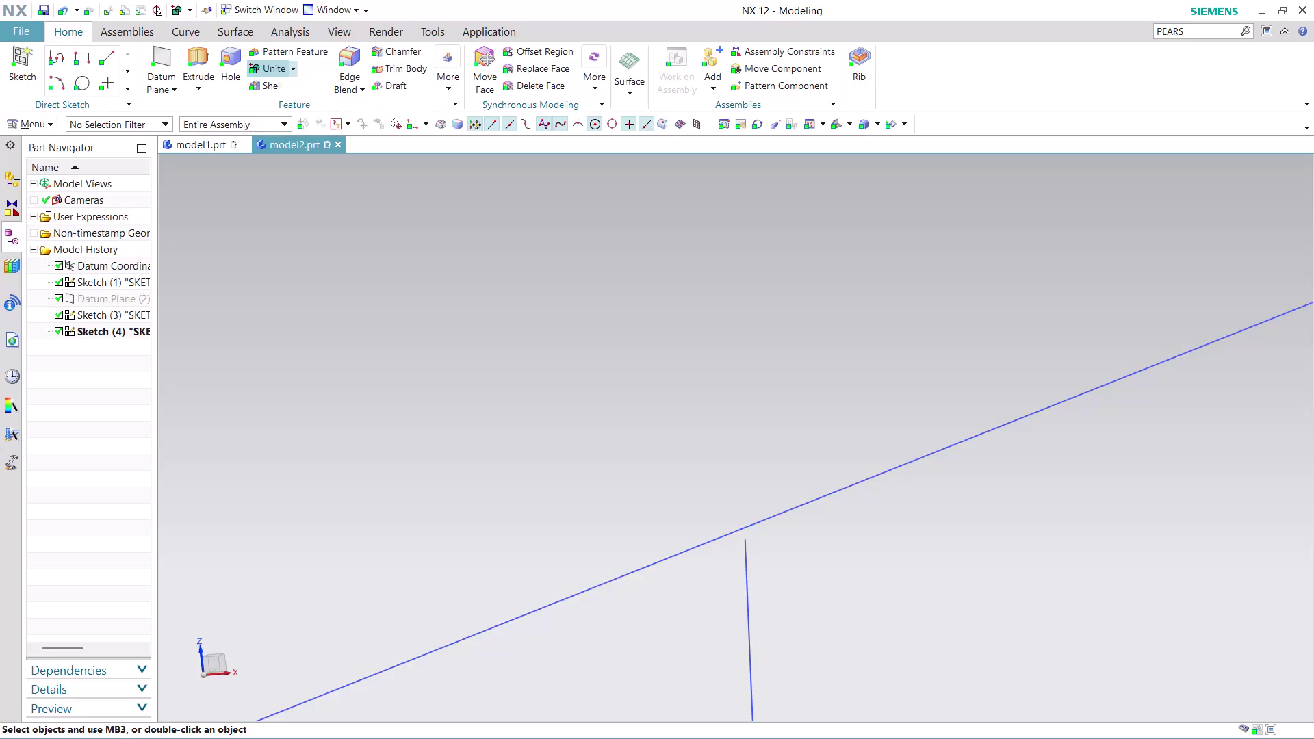
Orbit and zoom around the two sketched profiles and their connecting arcs.
scroll(down, 3)
scroll(up, 3)
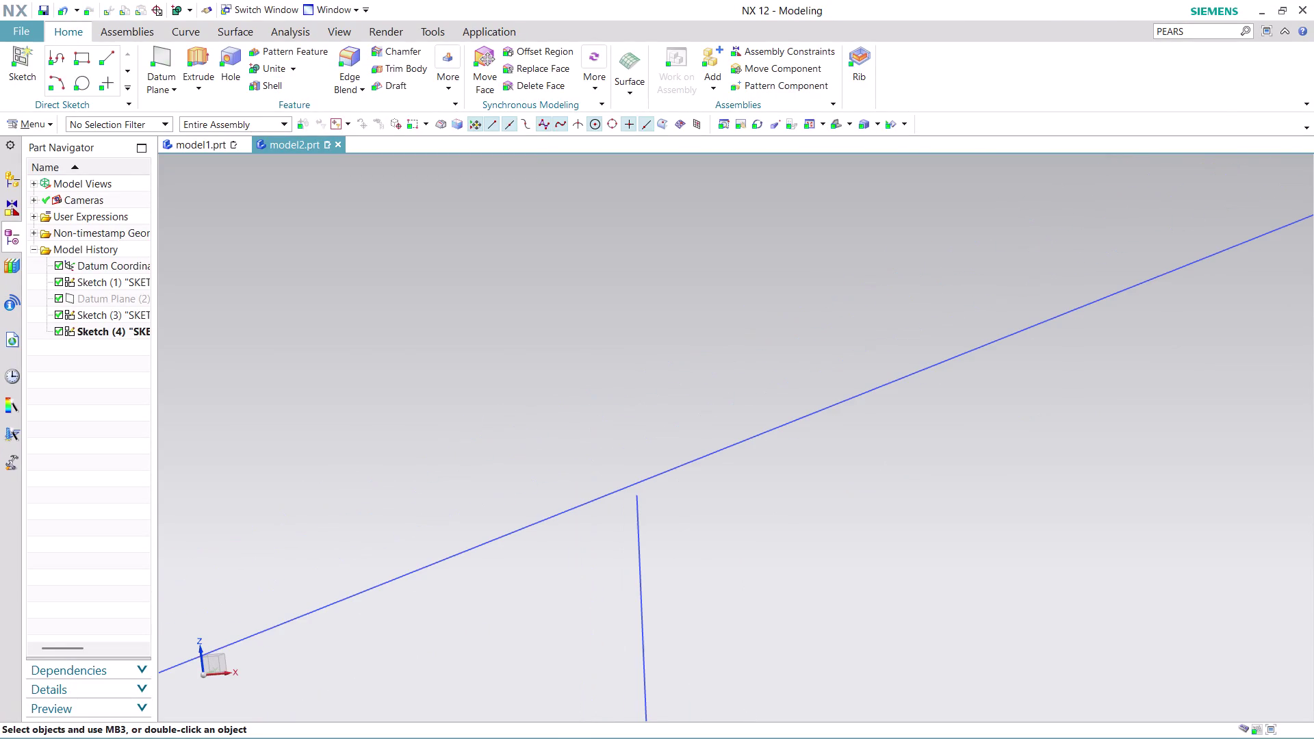
scroll(up, 3)
scroll(up, 3)
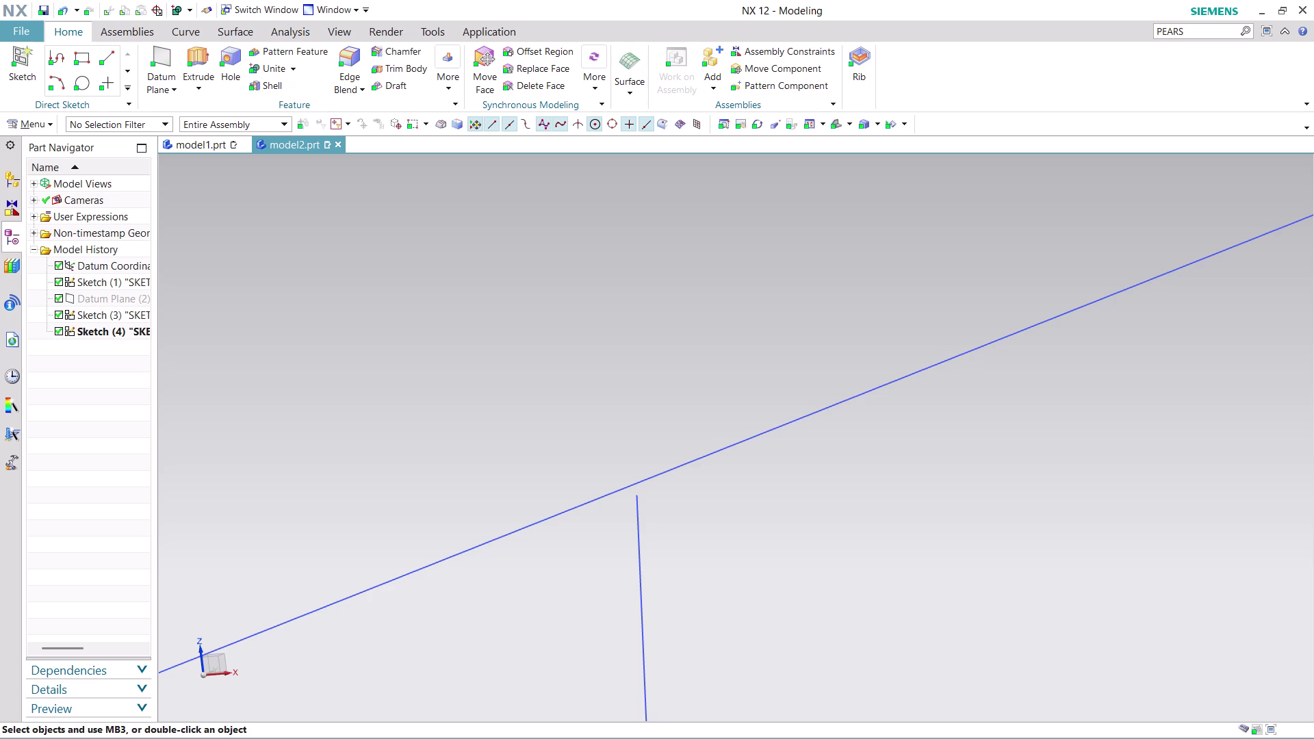
scroll(down, 3)
scroll(down, 3)
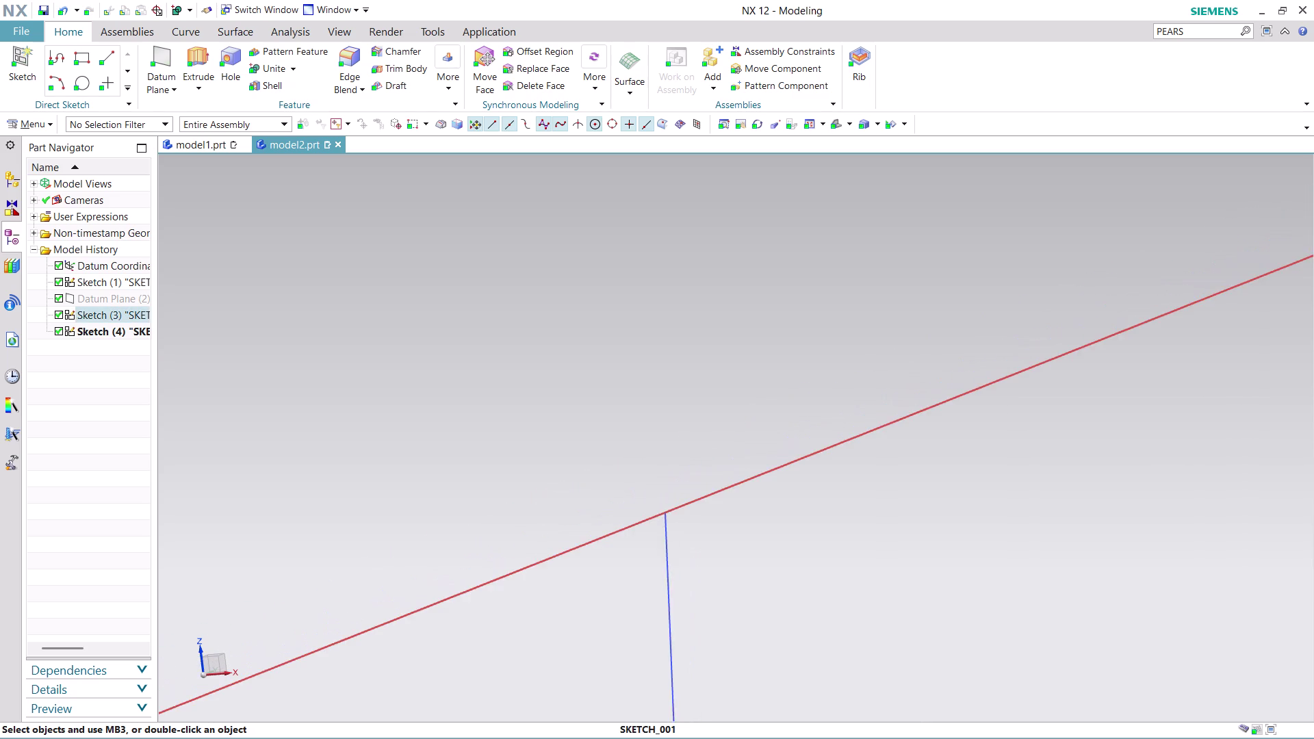
scroll(down, 3)
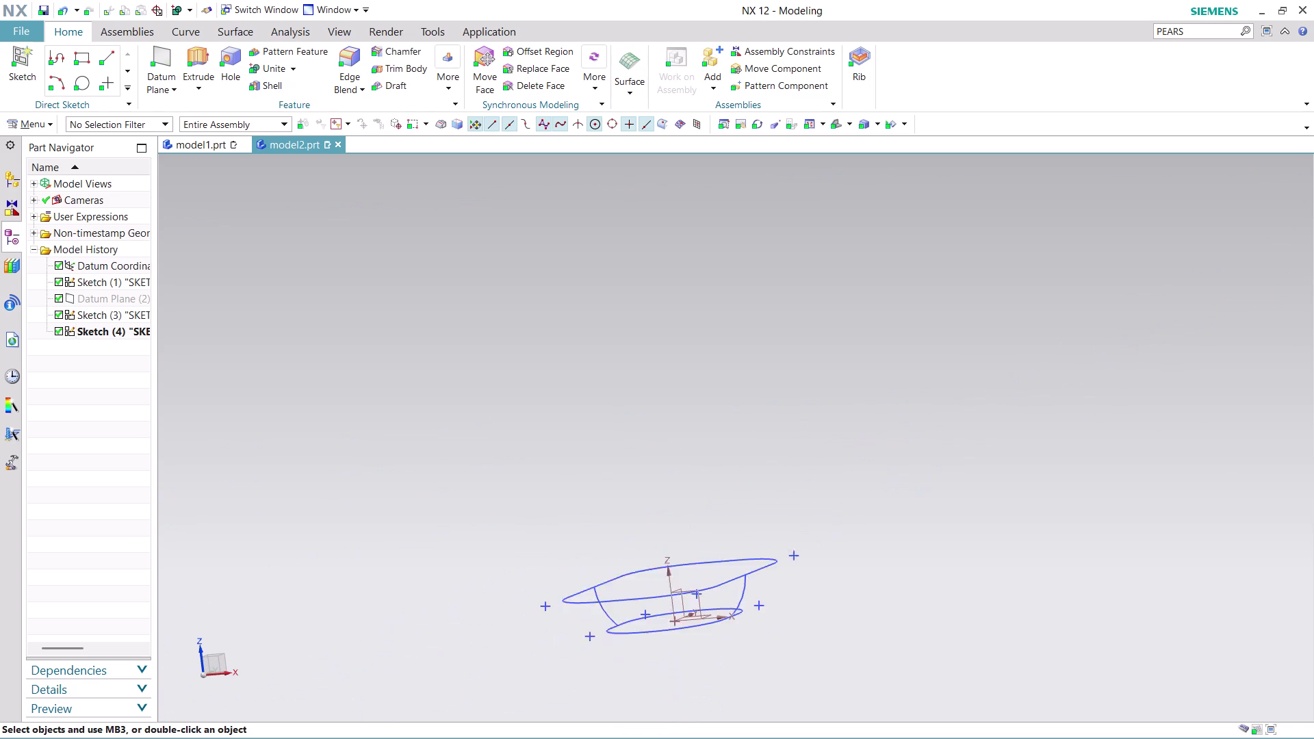
scroll(up, 3)
scroll(up, 3)
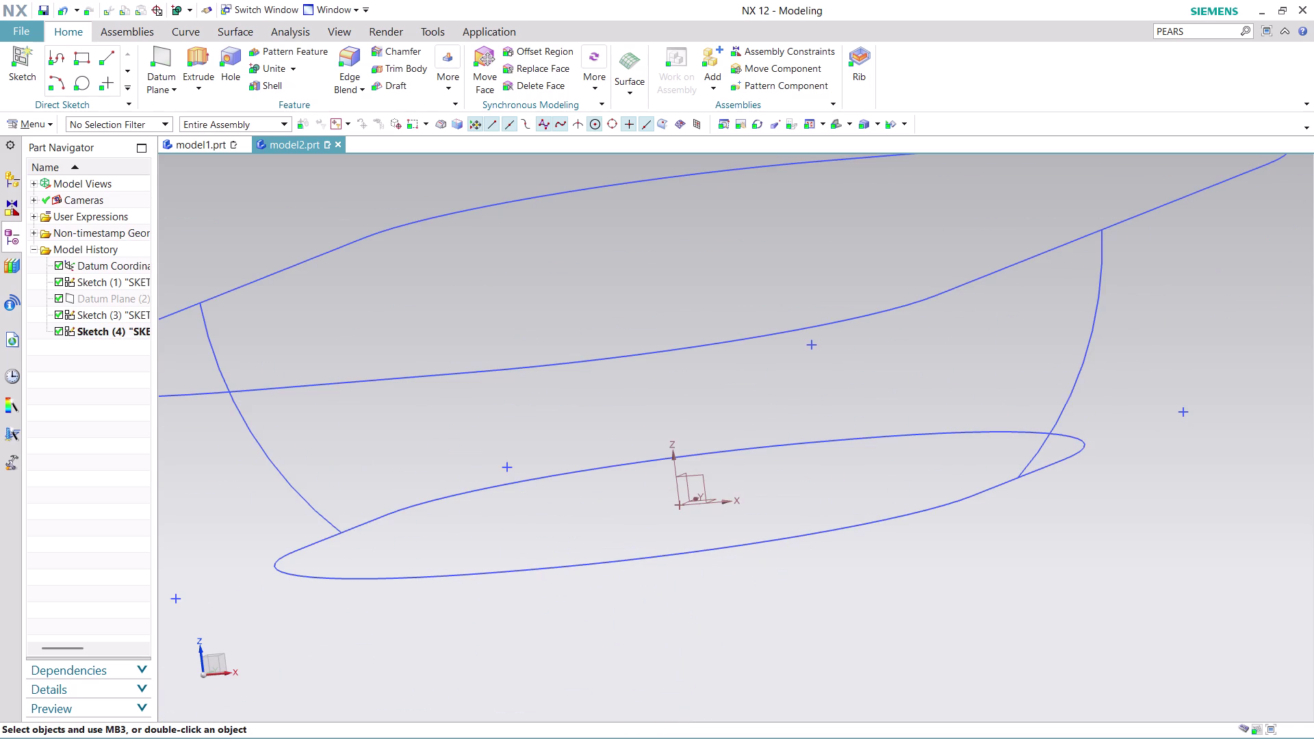
scroll(up, 3)
scroll(up, 3)
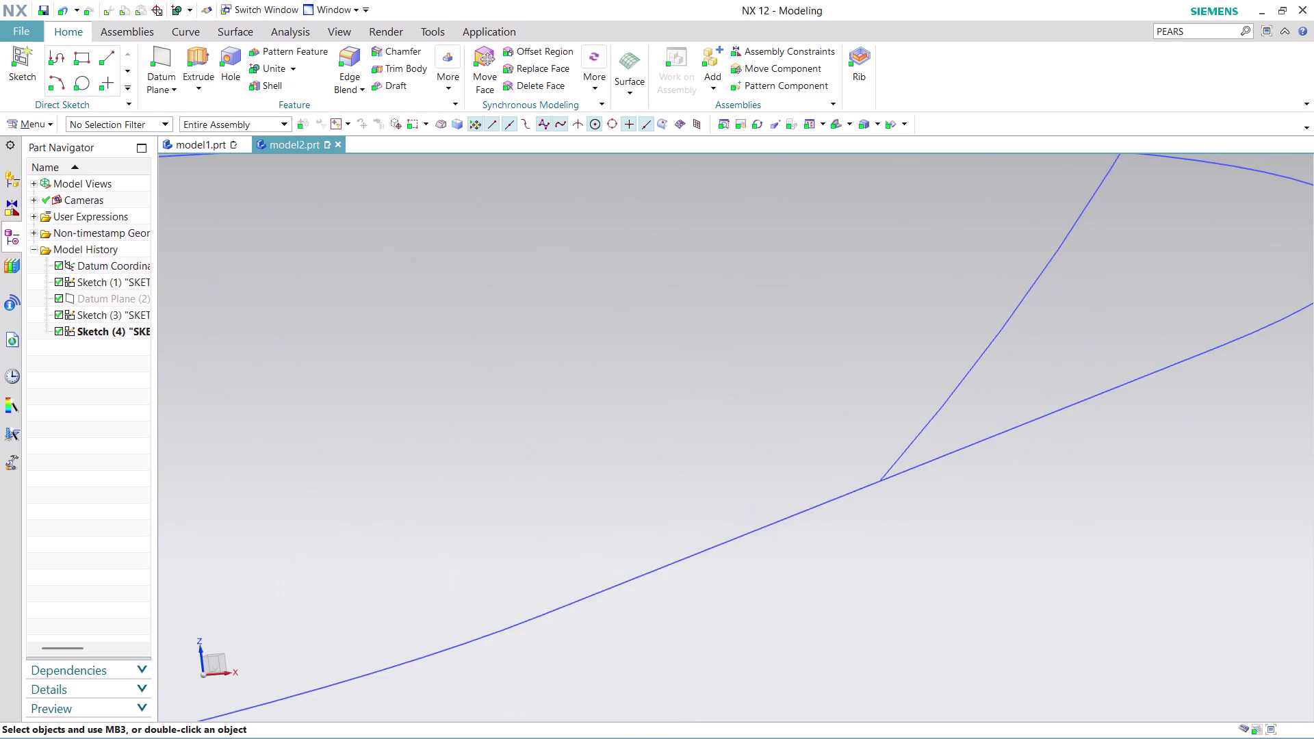
scroll(up, 3)
scroll(up, 3)
scroll(up, 3)
scroll(up, 3)
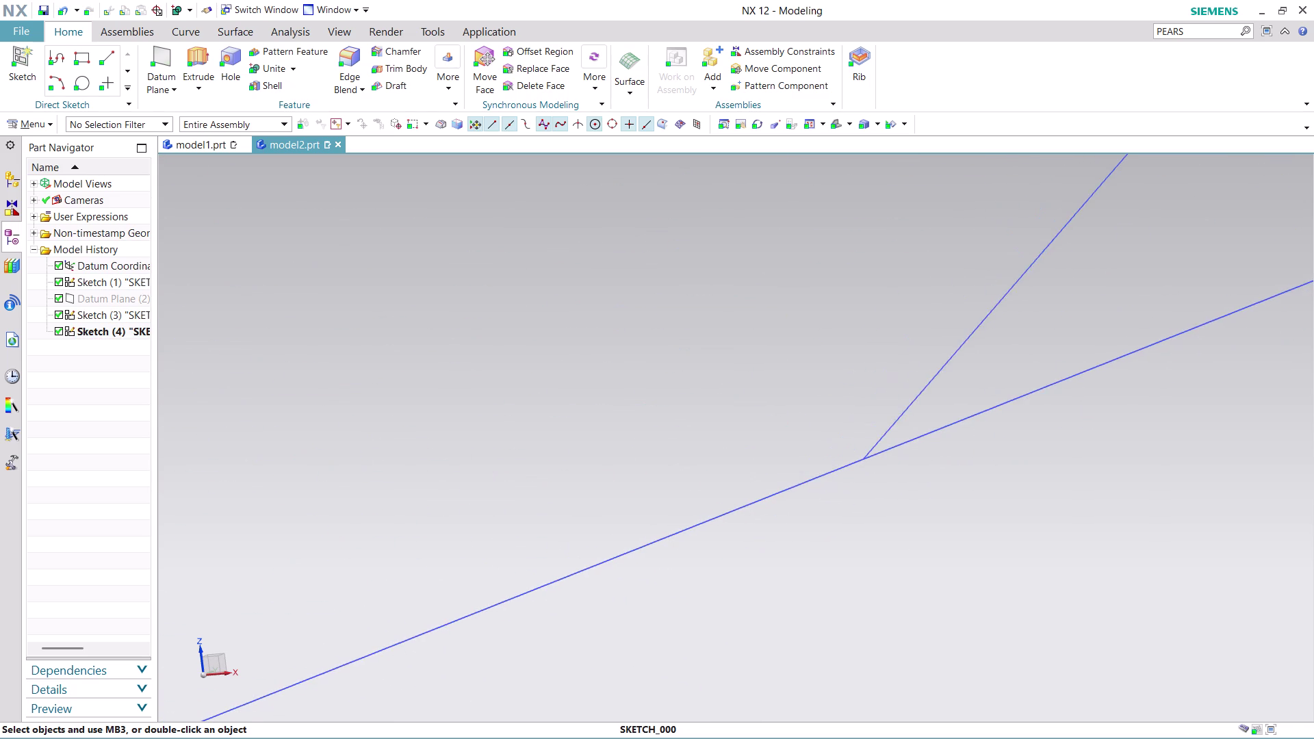
scroll(up, 3)
scroll(up, 3)
scroll(up, 3)
scroll(up, 3)
scroll(up, 3)
scroll(up, 3)
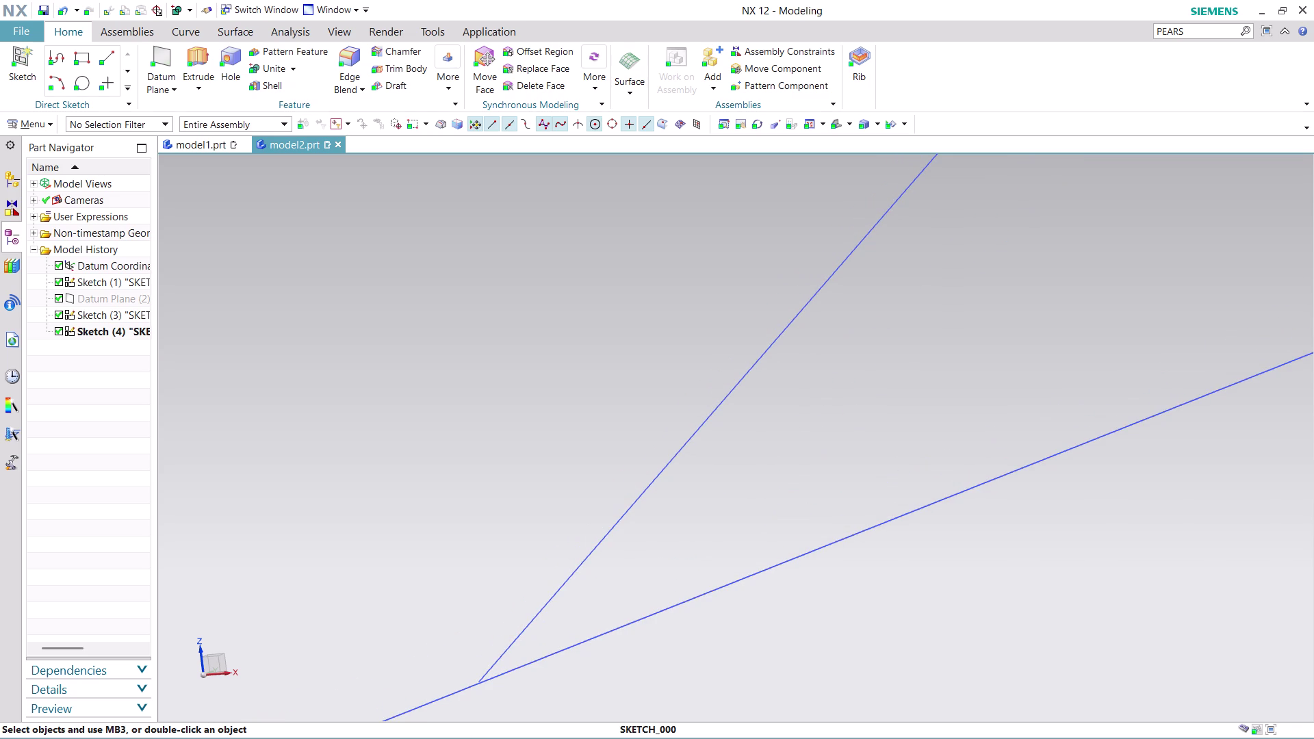
scroll(up, 3)
scroll(down, 3)
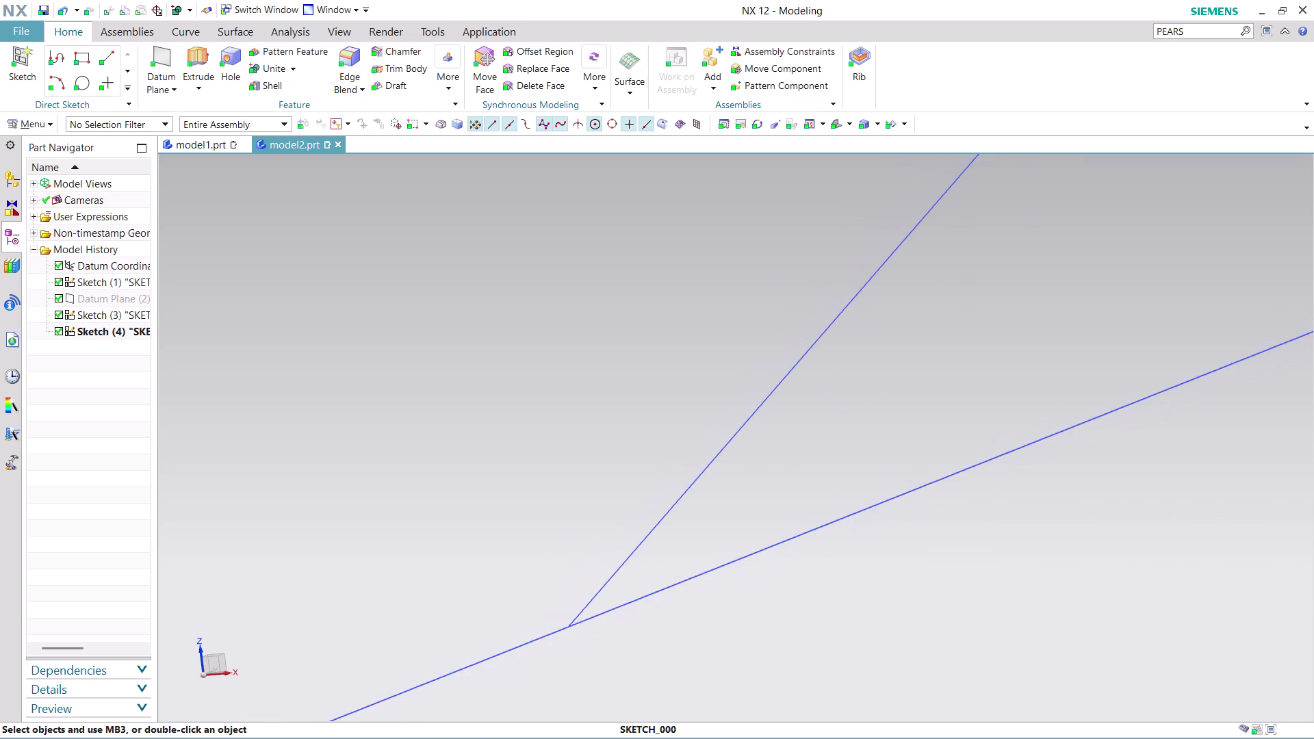
scroll(down, 3)
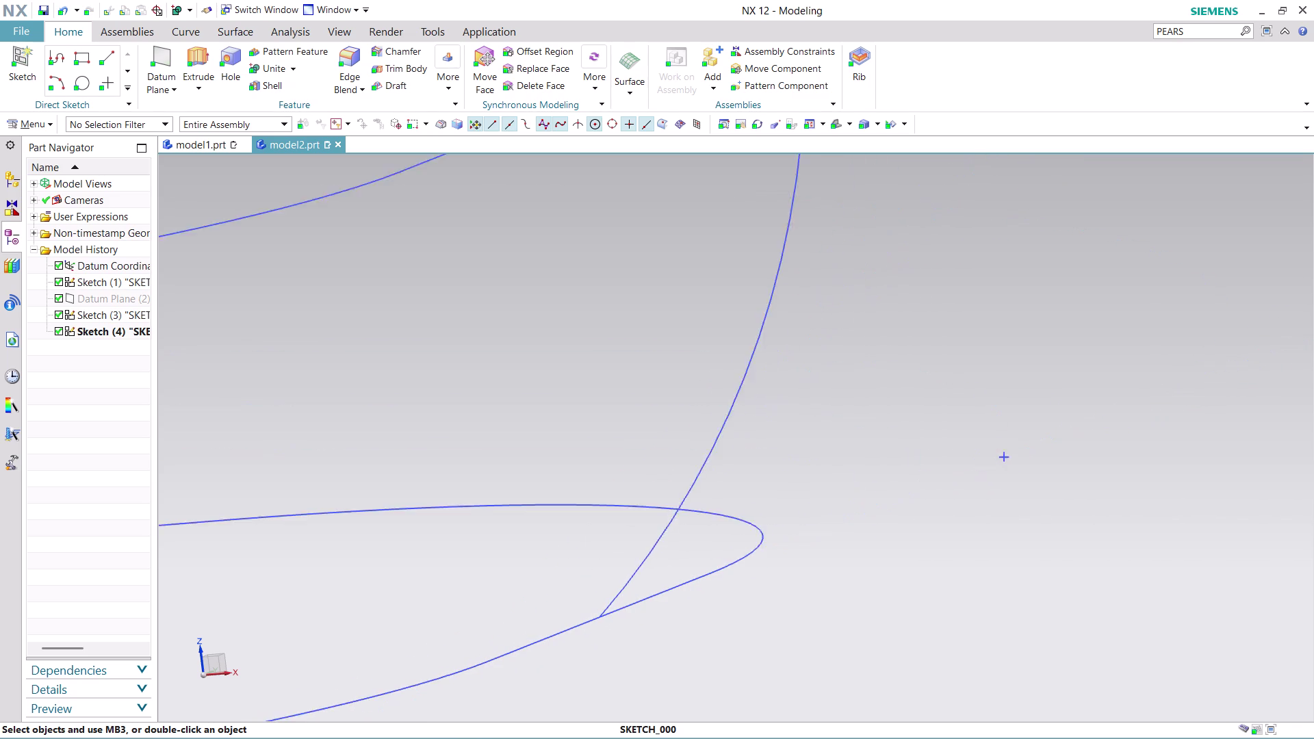
scroll(down, 3)
middle_drag(609, 648, 678, 626)
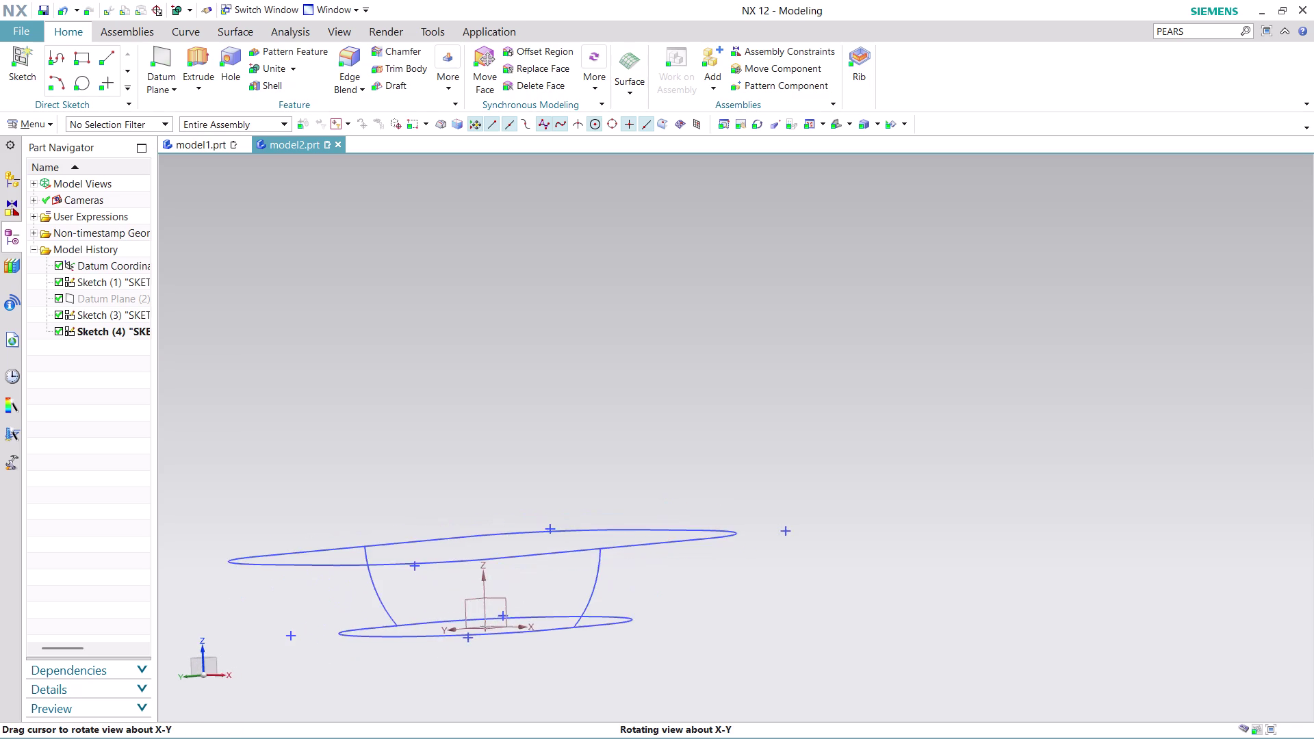
middle_drag(678, 626, 654, 635)
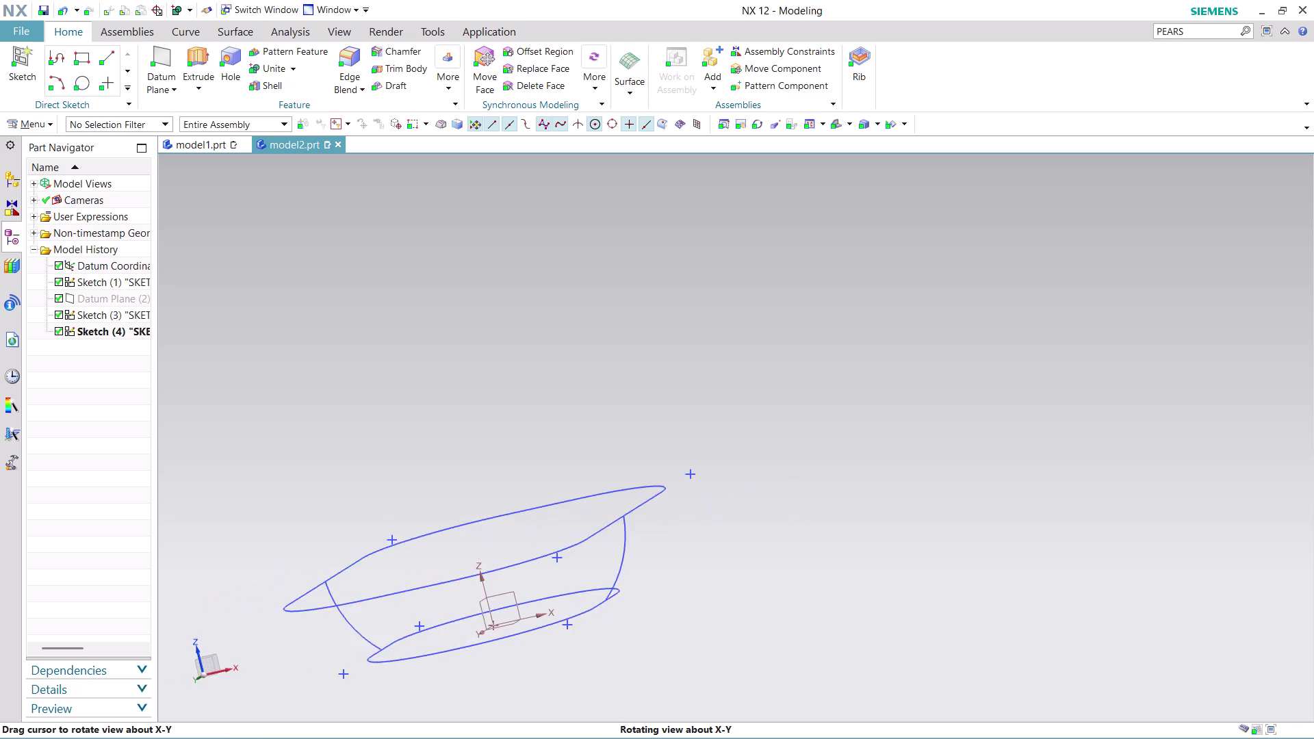
middle_drag(655, 635, 634, 654)
scroll(up, 3)
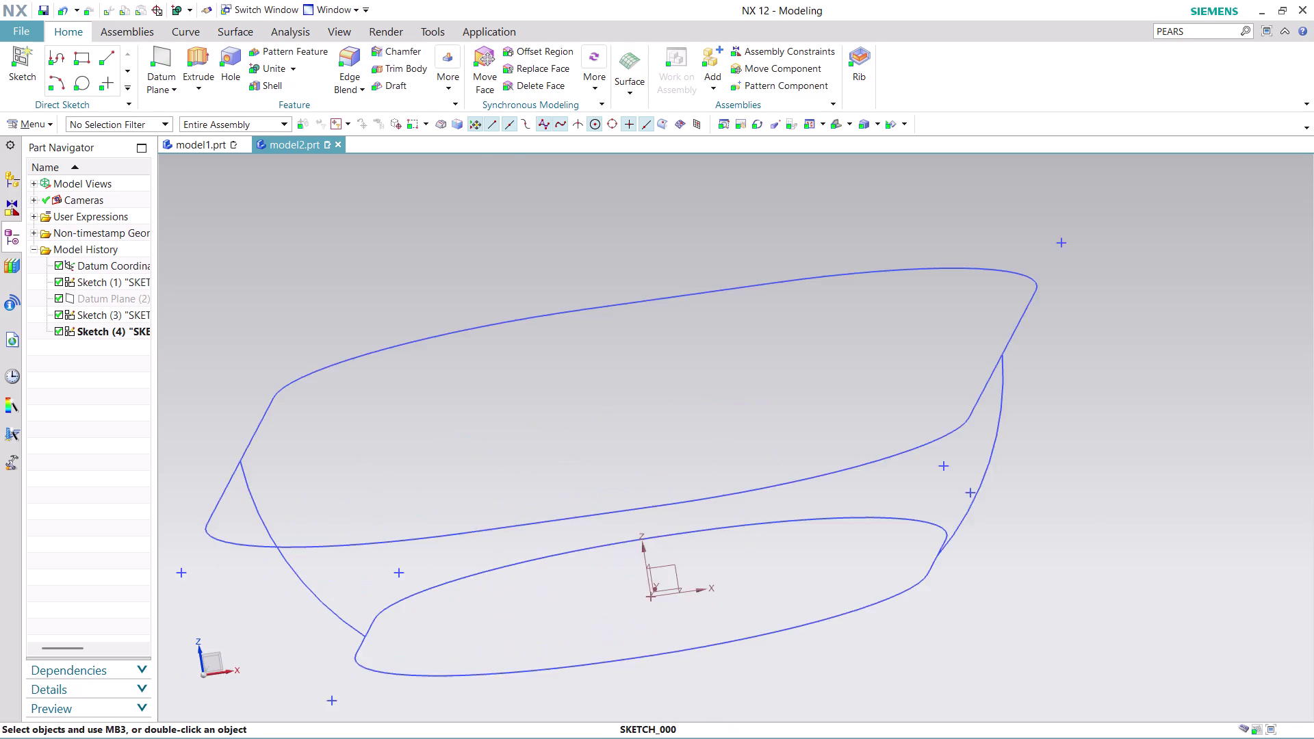
scroll(up, 3)
scroll(up, 3)
scroll(up, 3)
scroll(up, 3)
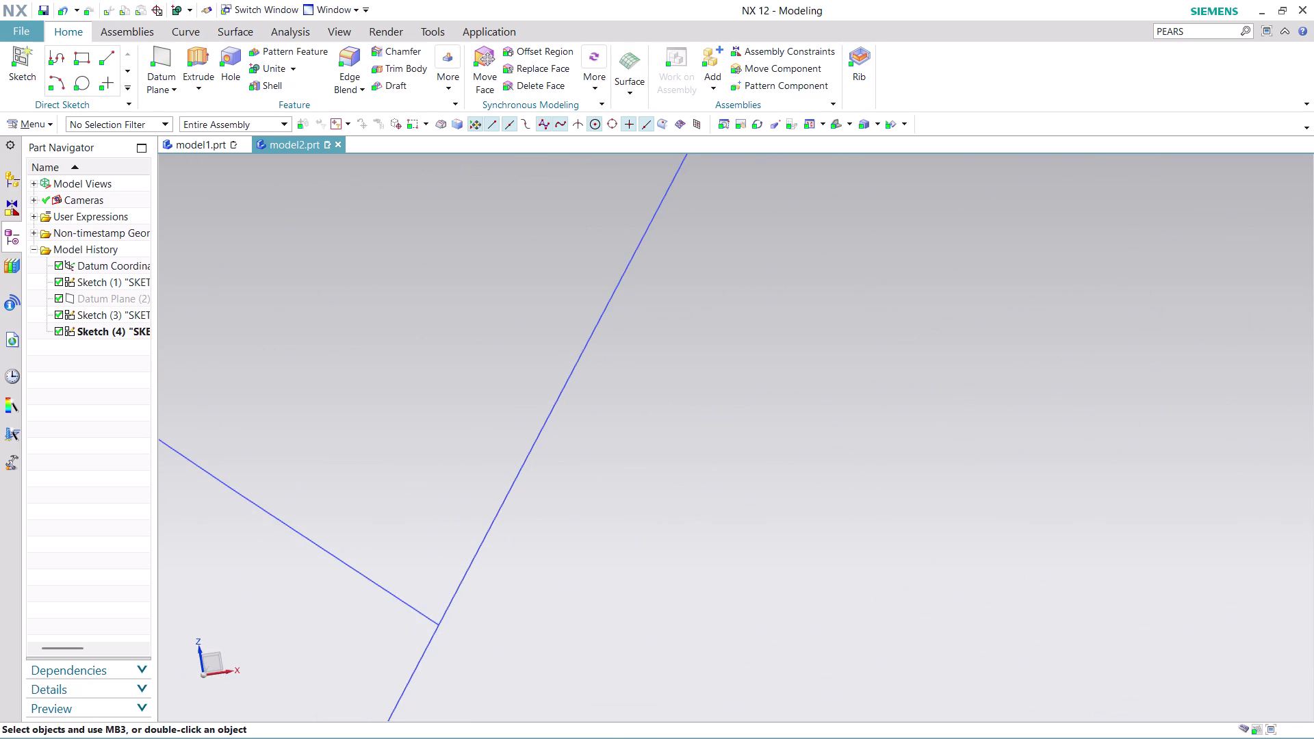
scroll(up, 3)
scroll(up, 3)
scroll(up, 3)
scroll(up, 3)
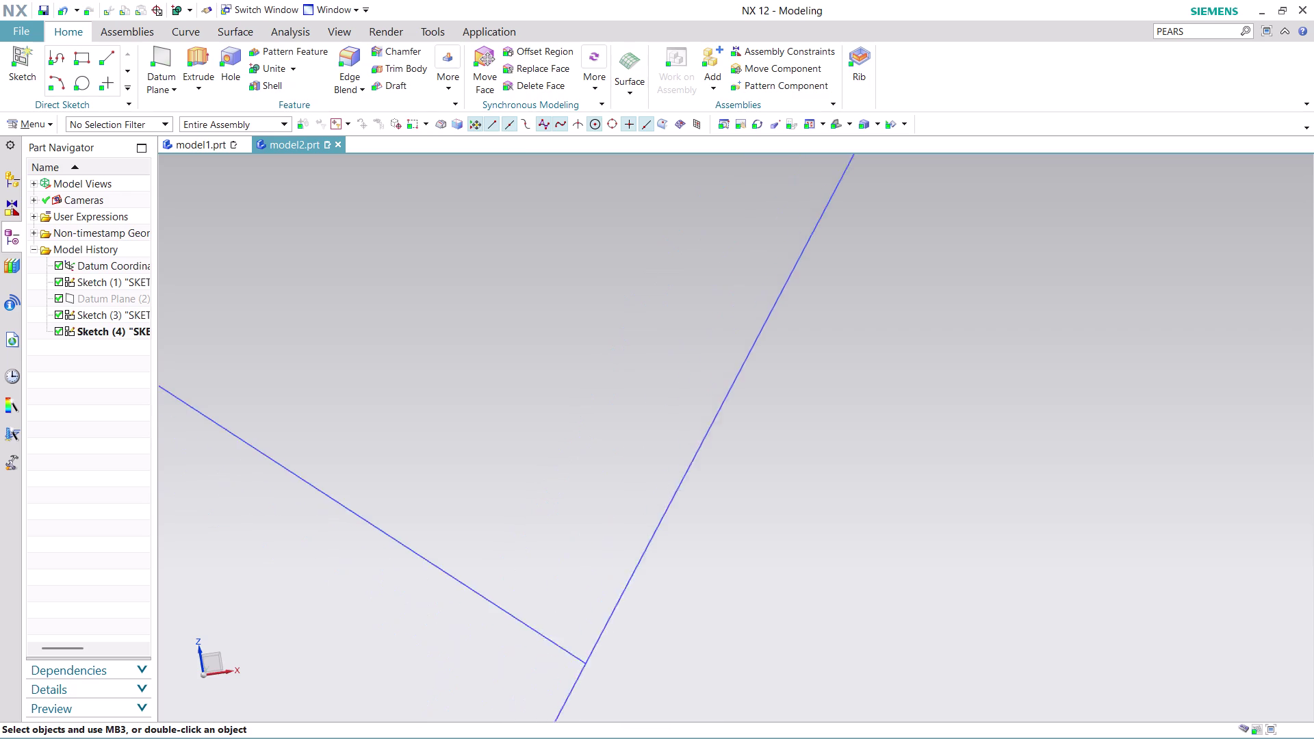
scroll(up, 3)
scroll(up, 3)
scroll(up, 3)
scroll(up, 3)
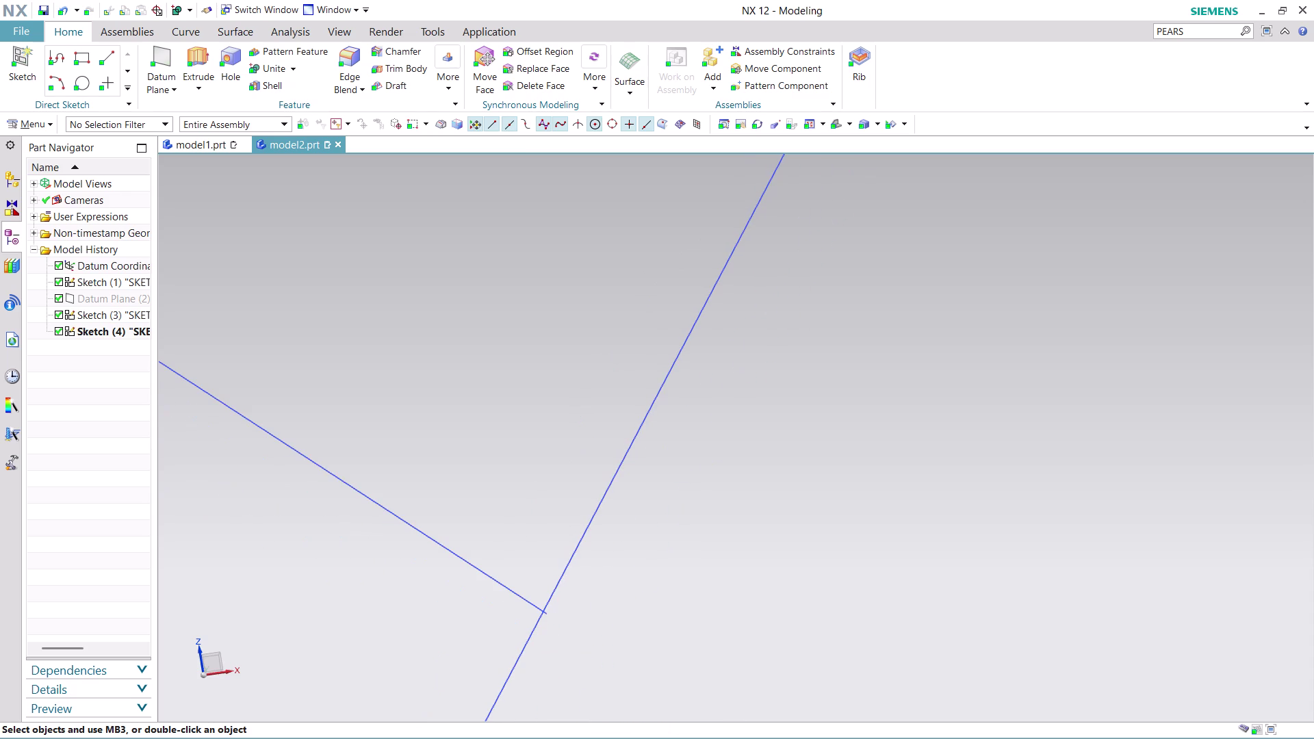
scroll(down, 3)
scroll(up, 3)
scroll(down, 3)
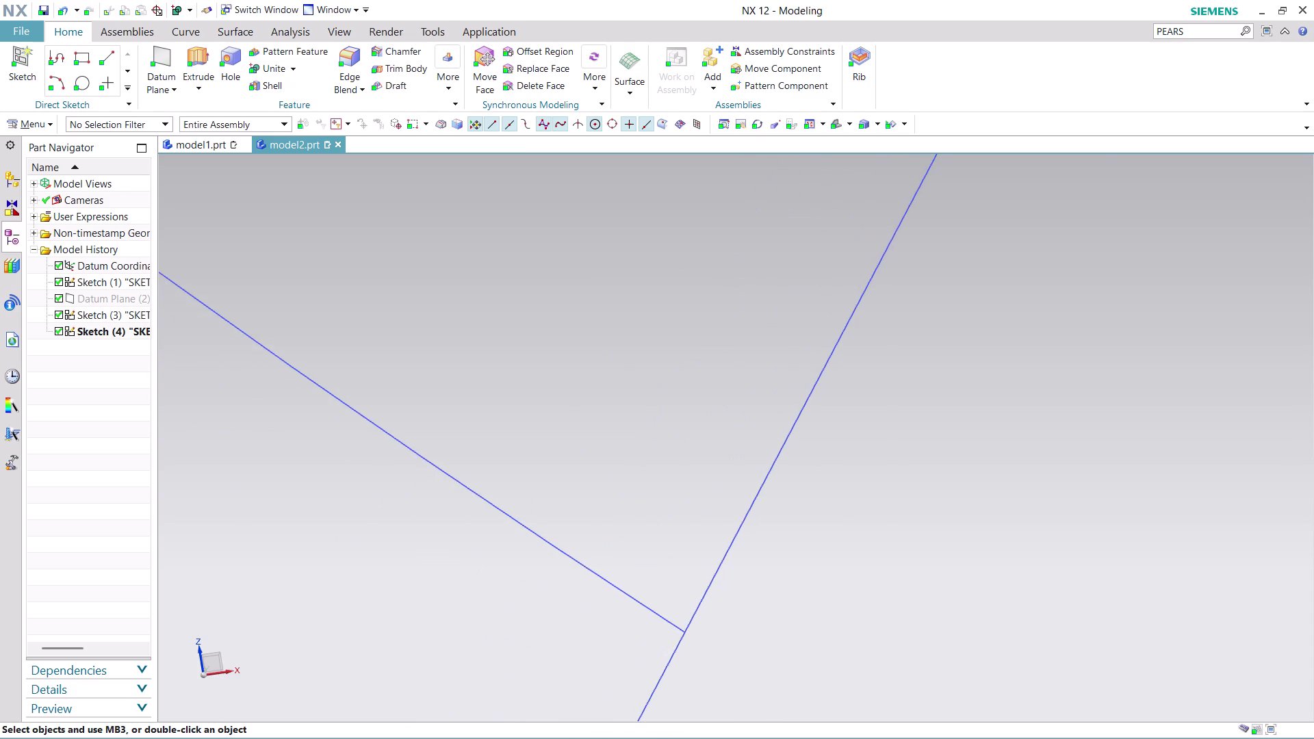
scroll(down, 3)
scroll(up, 3)
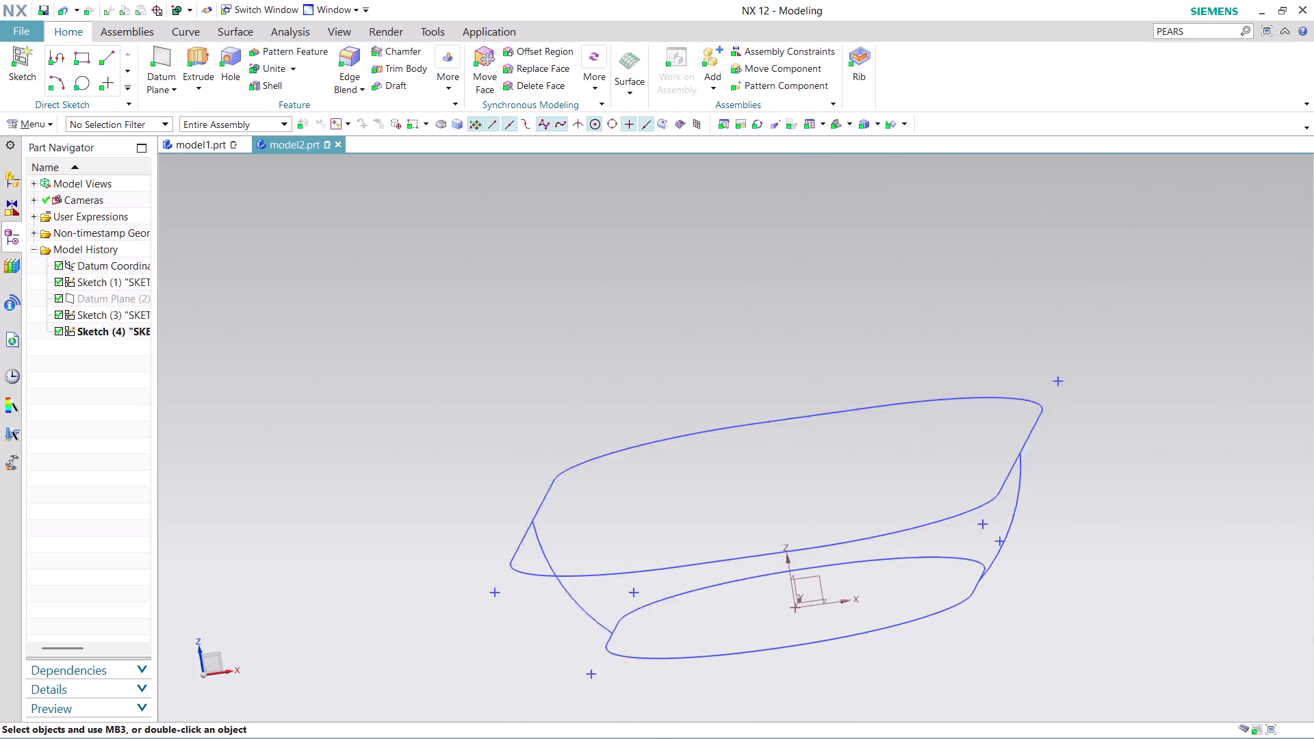
scroll(up, 3)
middle_drag(1060, 609, 943, 654)
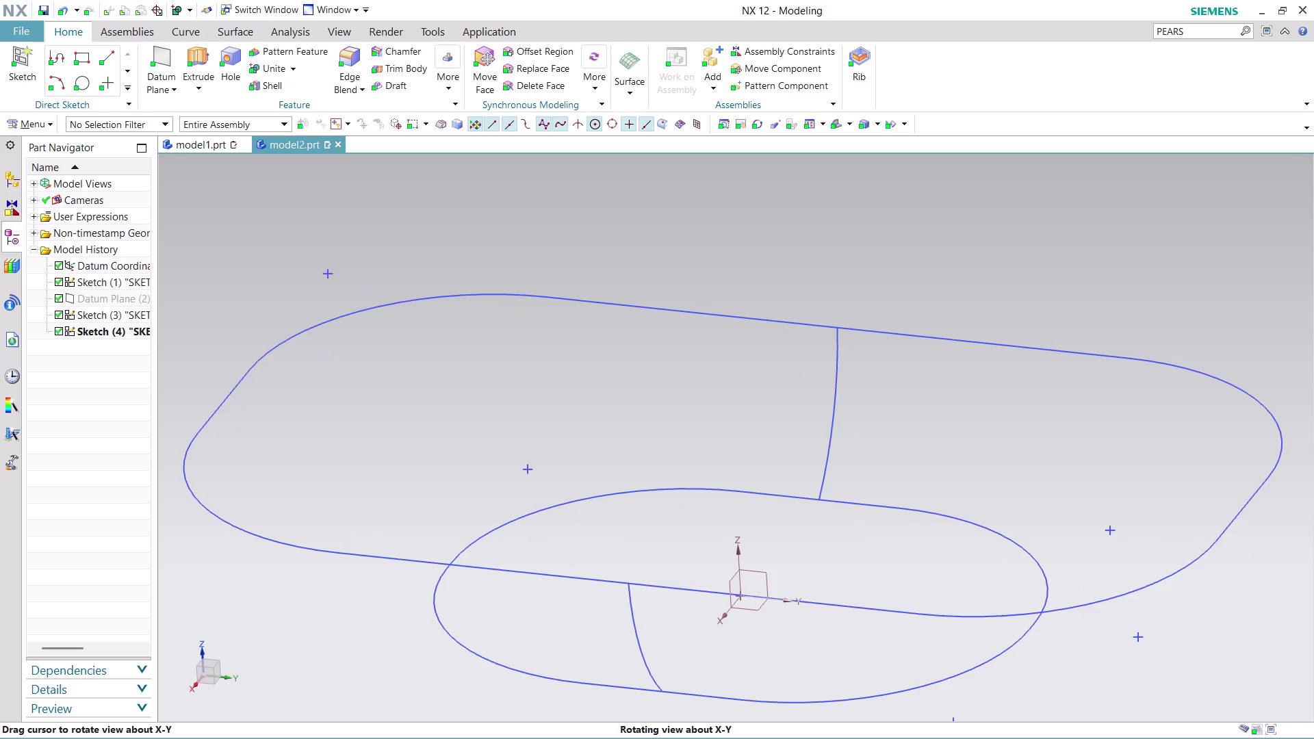
middle_drag(944, 654, 960, 644)
scroll(down, 3)
scroll(up, 3)
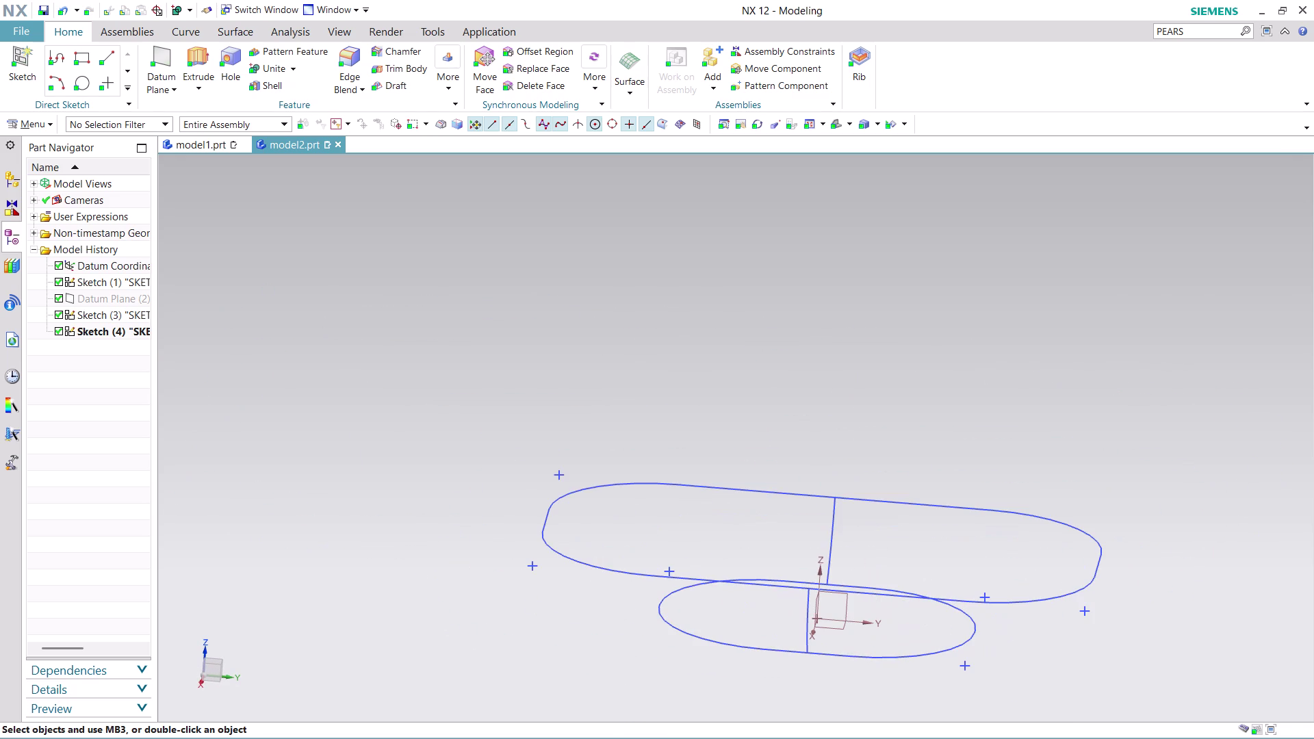
Start Through Curve Mesh with the outer profile as the first primary curve.
click(240, 30)
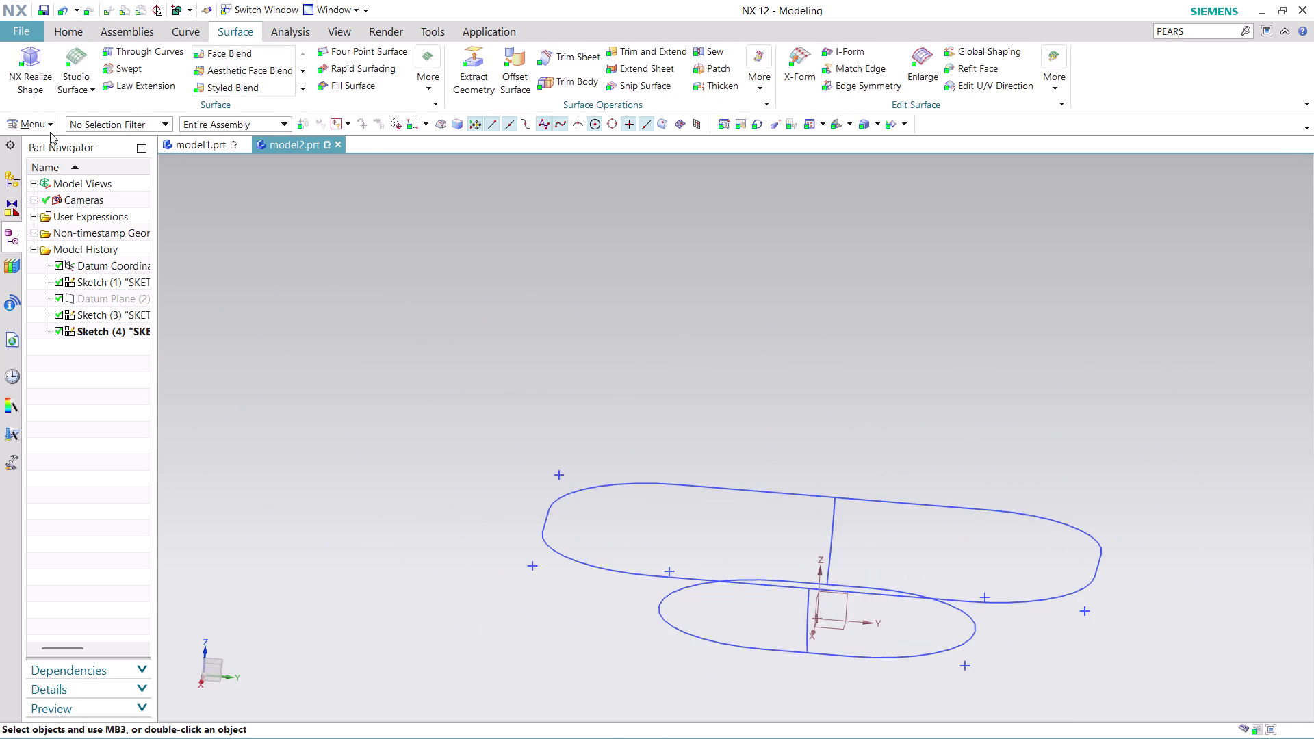
click(80, 77)
click(109, 128)
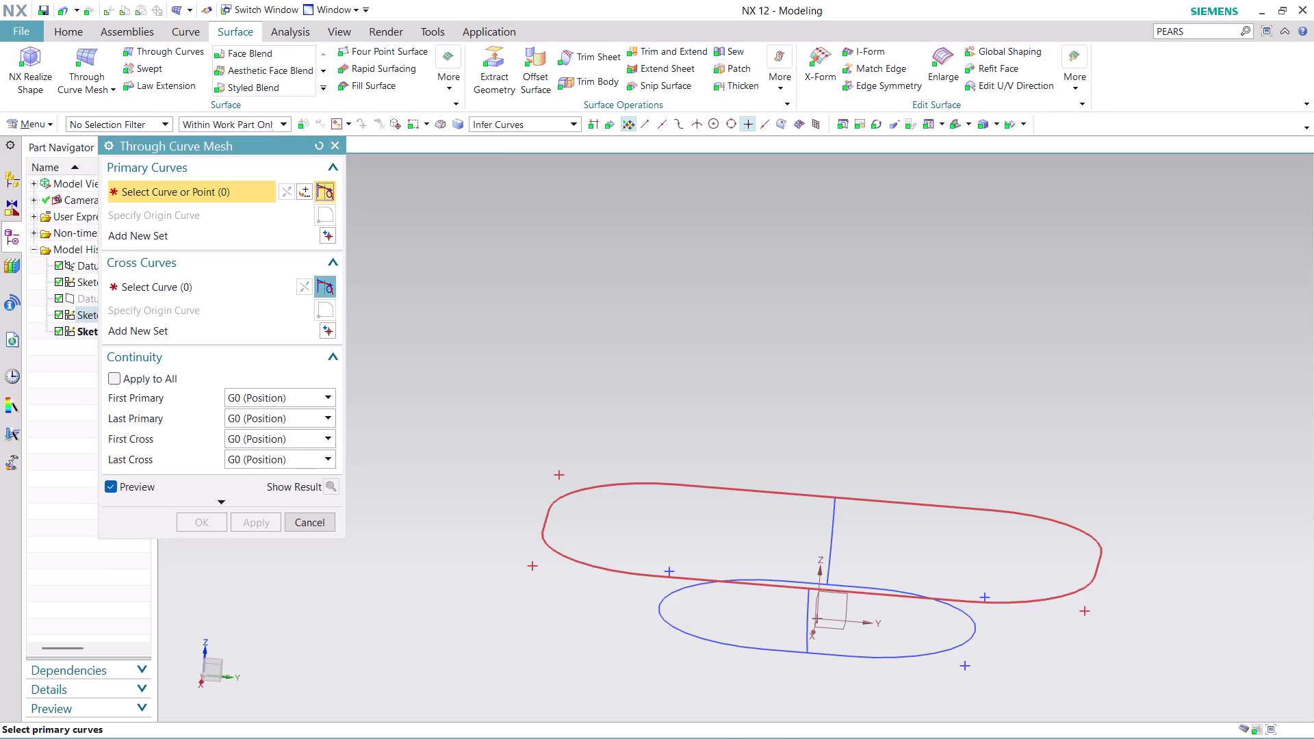
click(547, 530)
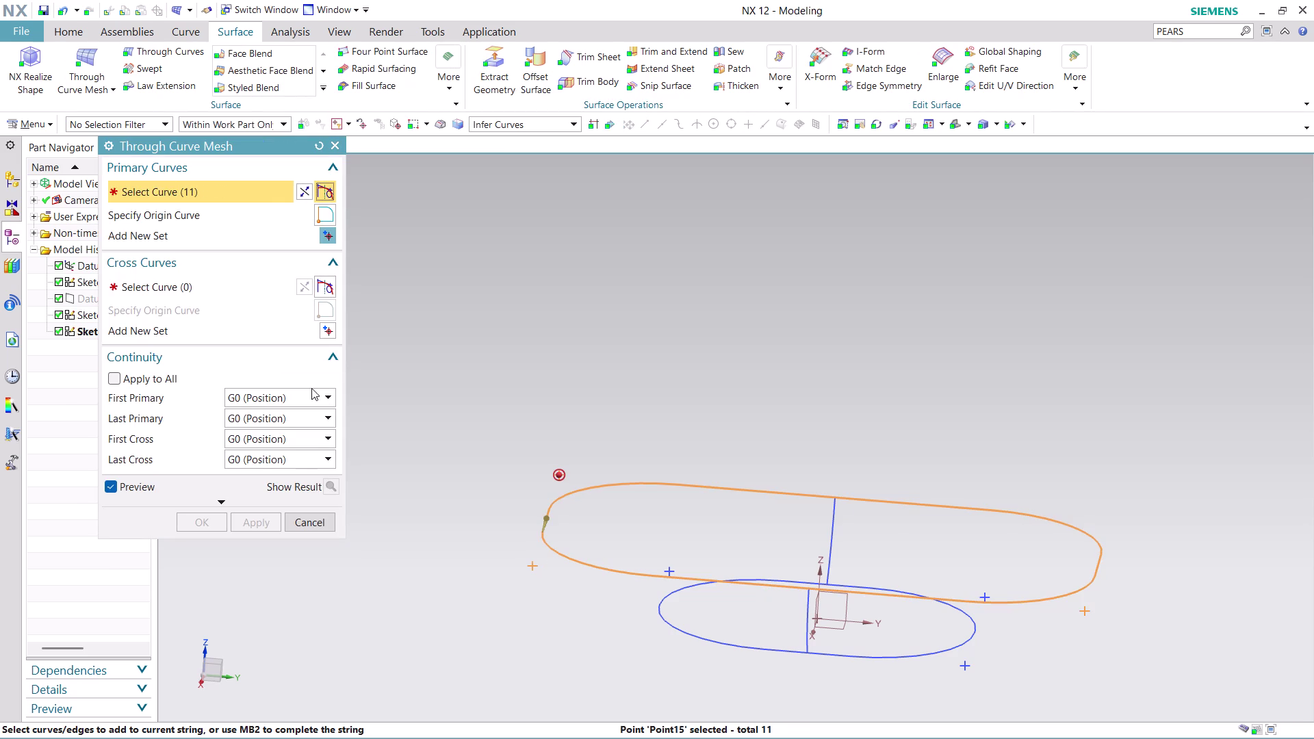
scroll(up, 3)
middle_click(453, 263)
Add the inner profile as the second primary curve set.
scroll(down, 3)
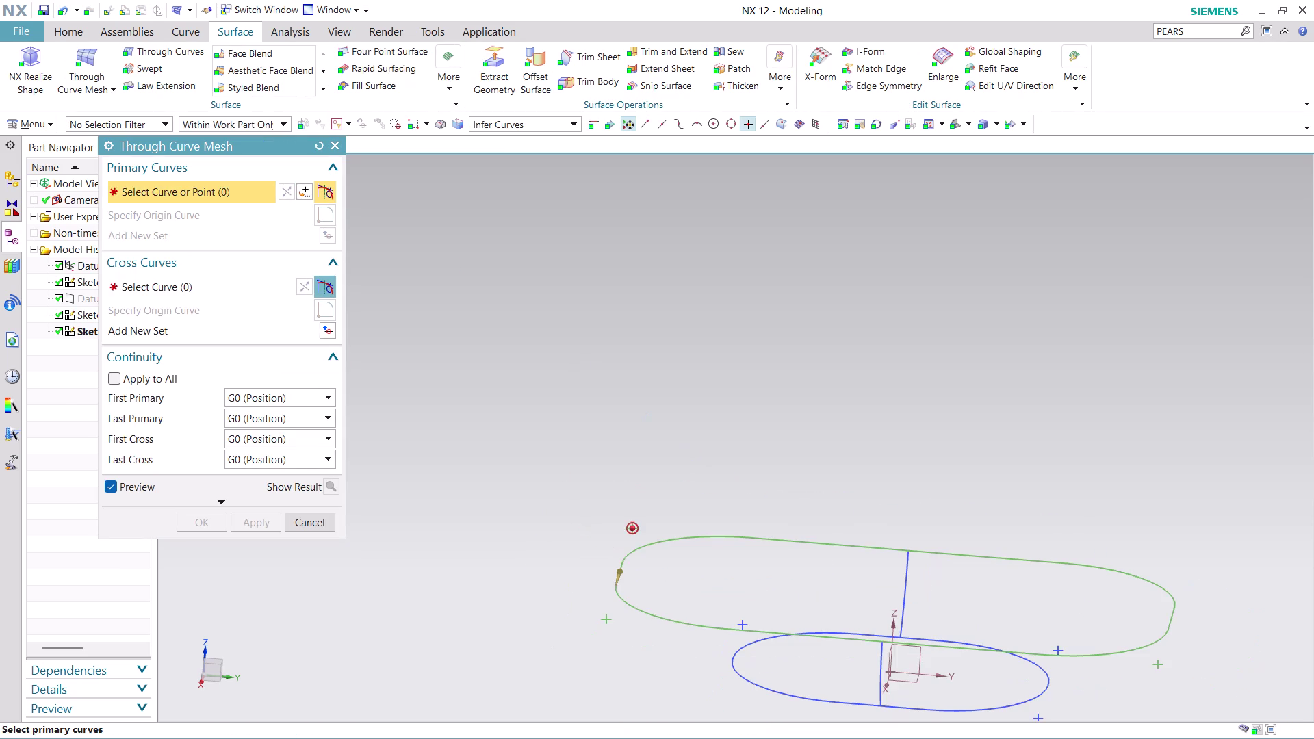
scroll(down, 3)
scroll(up, 3)
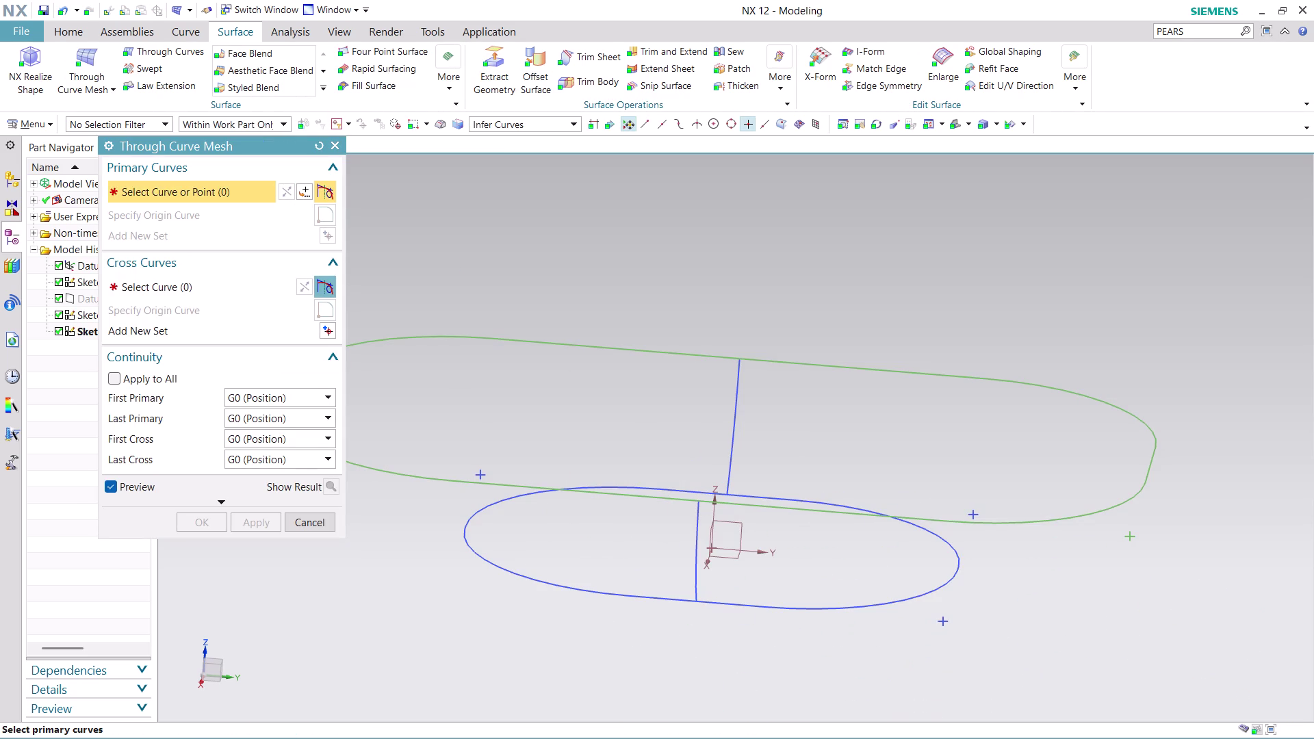
click(470, 541)
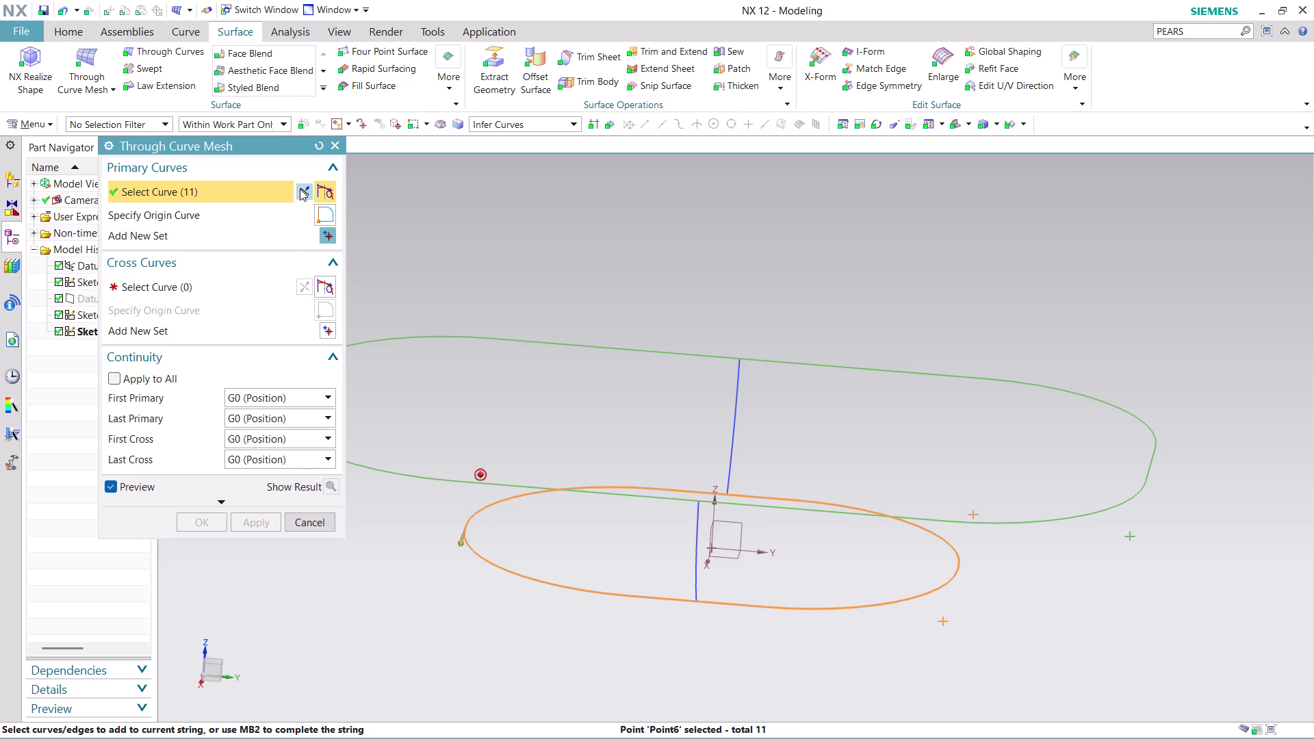
click(300, 189)
click(217, 291)
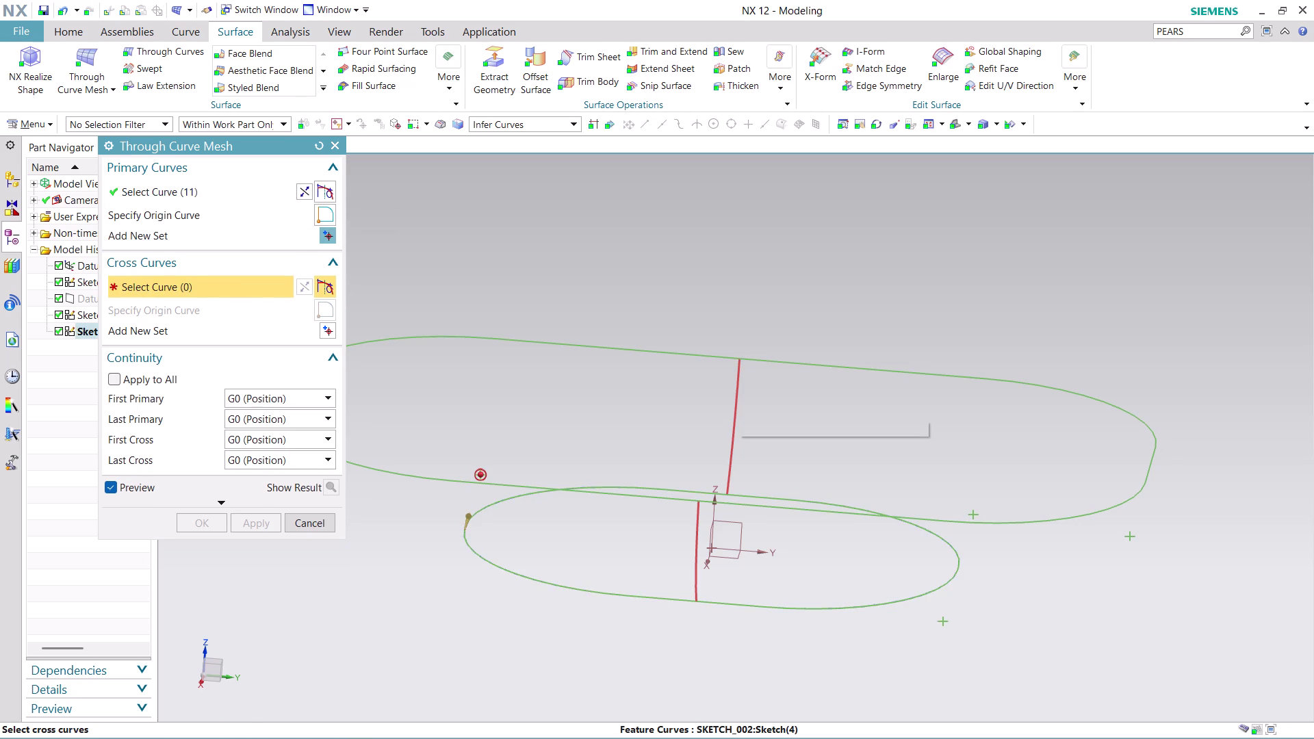
Switch the selection rule to Single Curve and pick the upper connecting arc as a cross curve.
click(563, 124)
click(551, 136)
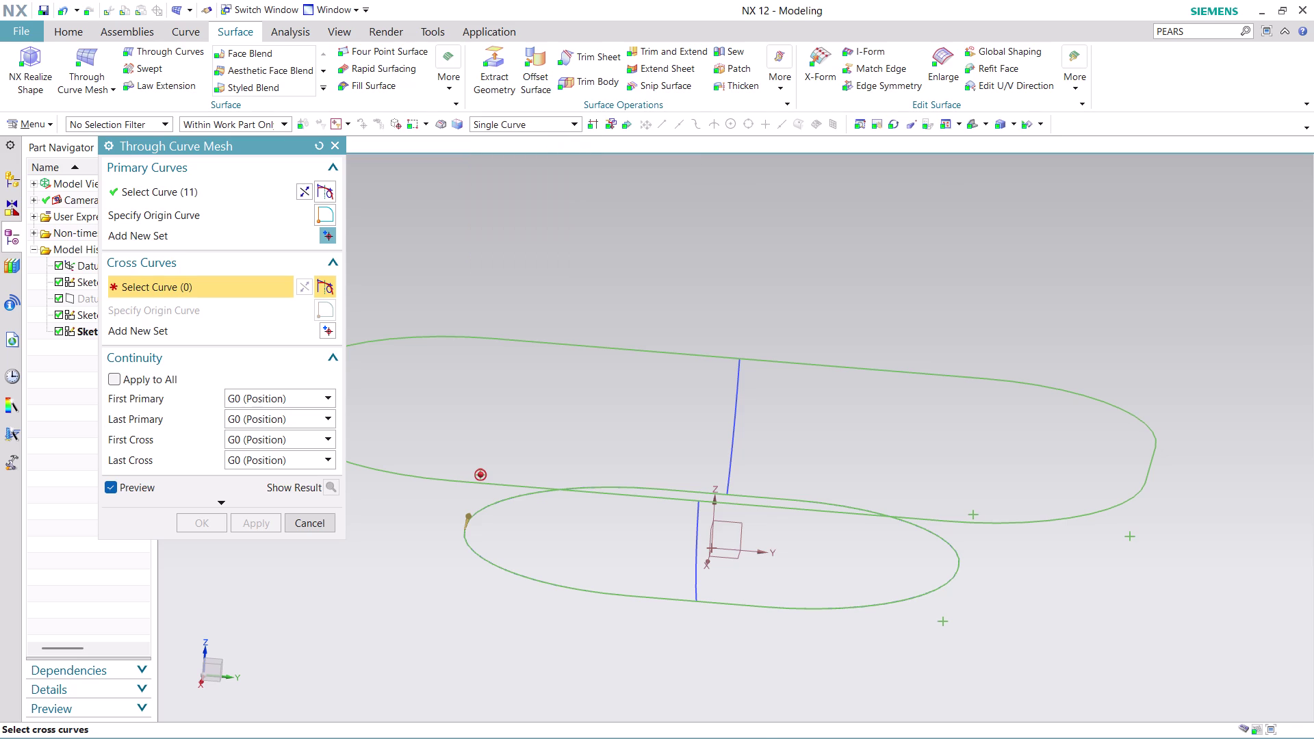
click(739, 425)
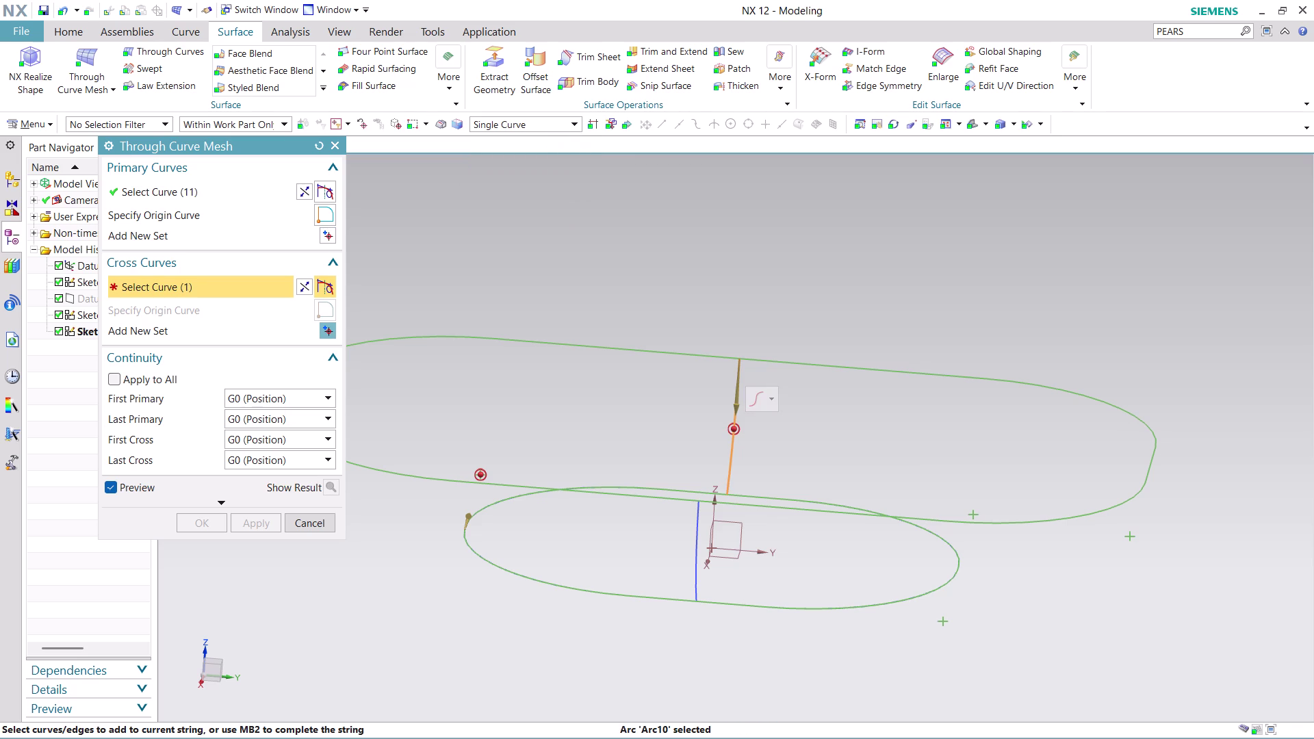
click(333, 330)
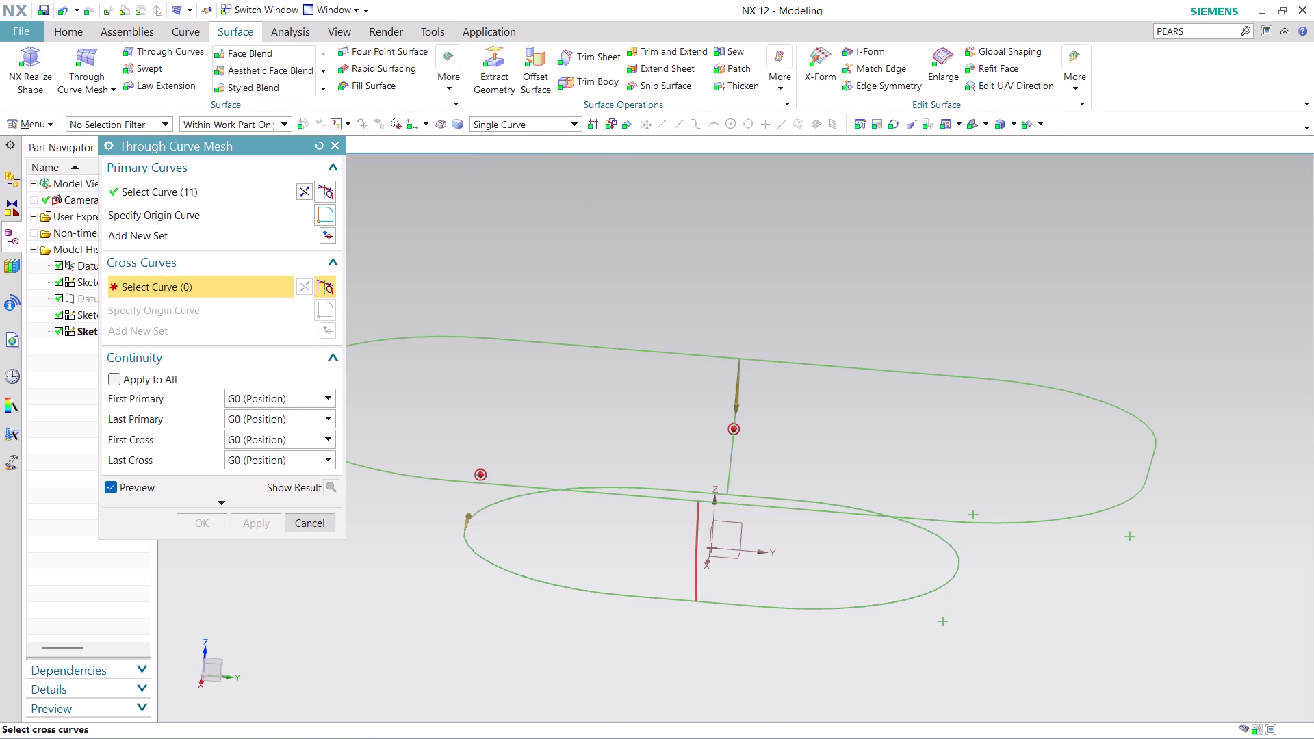
click(691, 551)
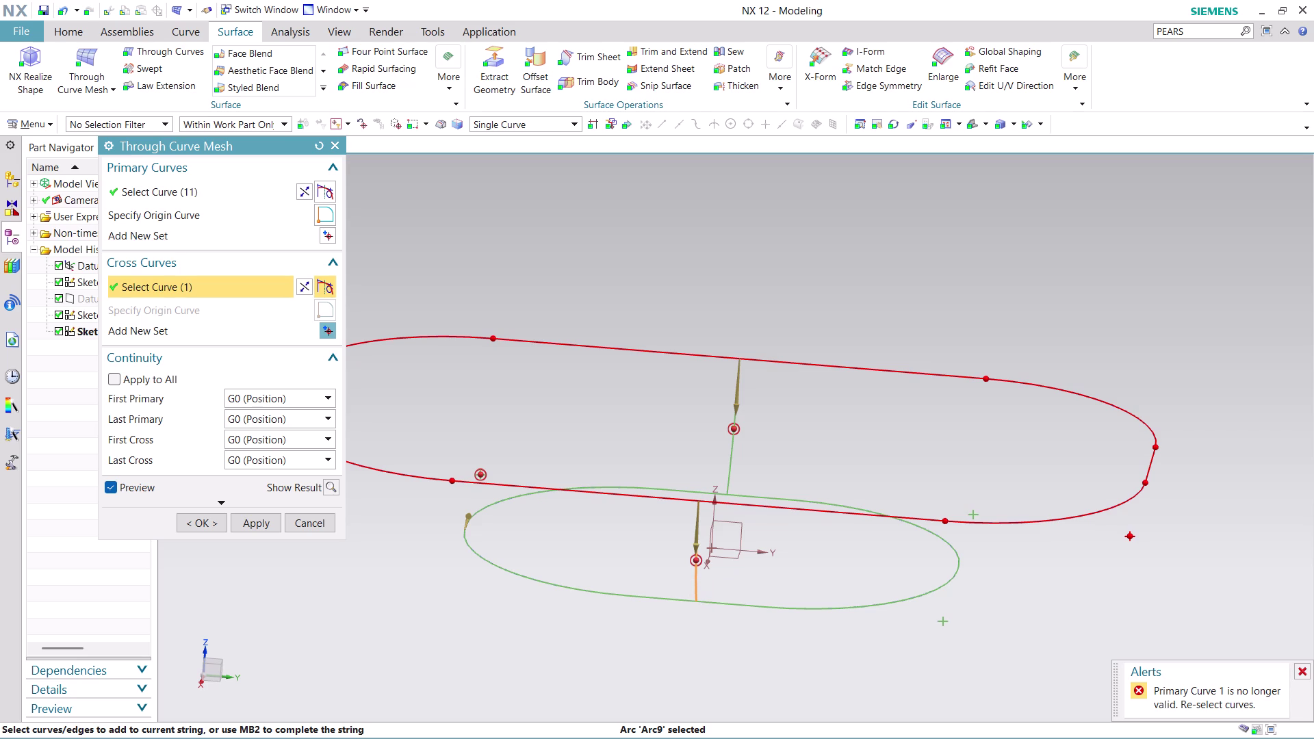
Zoom around the invalid primary curve selection, then cancel the Through Curve Mesh dialog.
scroll(down, 3)
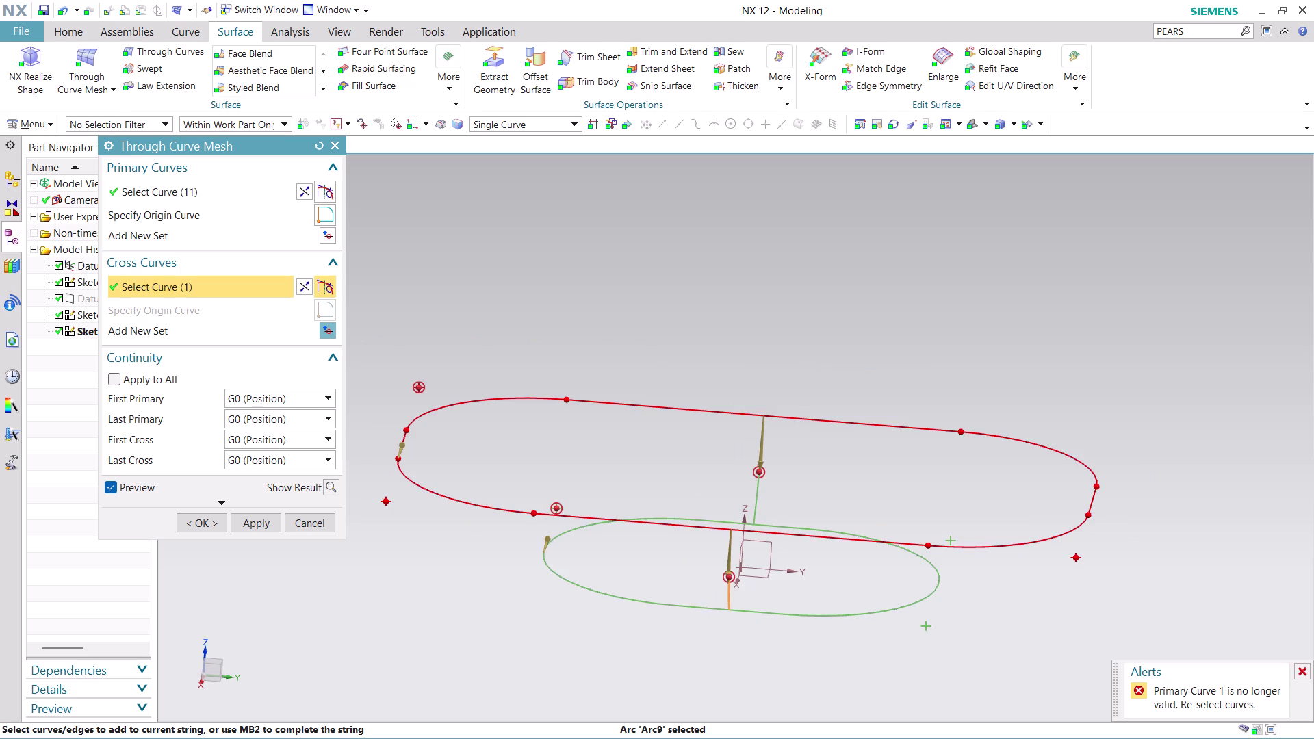
scroll(up, 3)
scroll(up, 3)
scroll(up, 3)
scroll(up, 3)
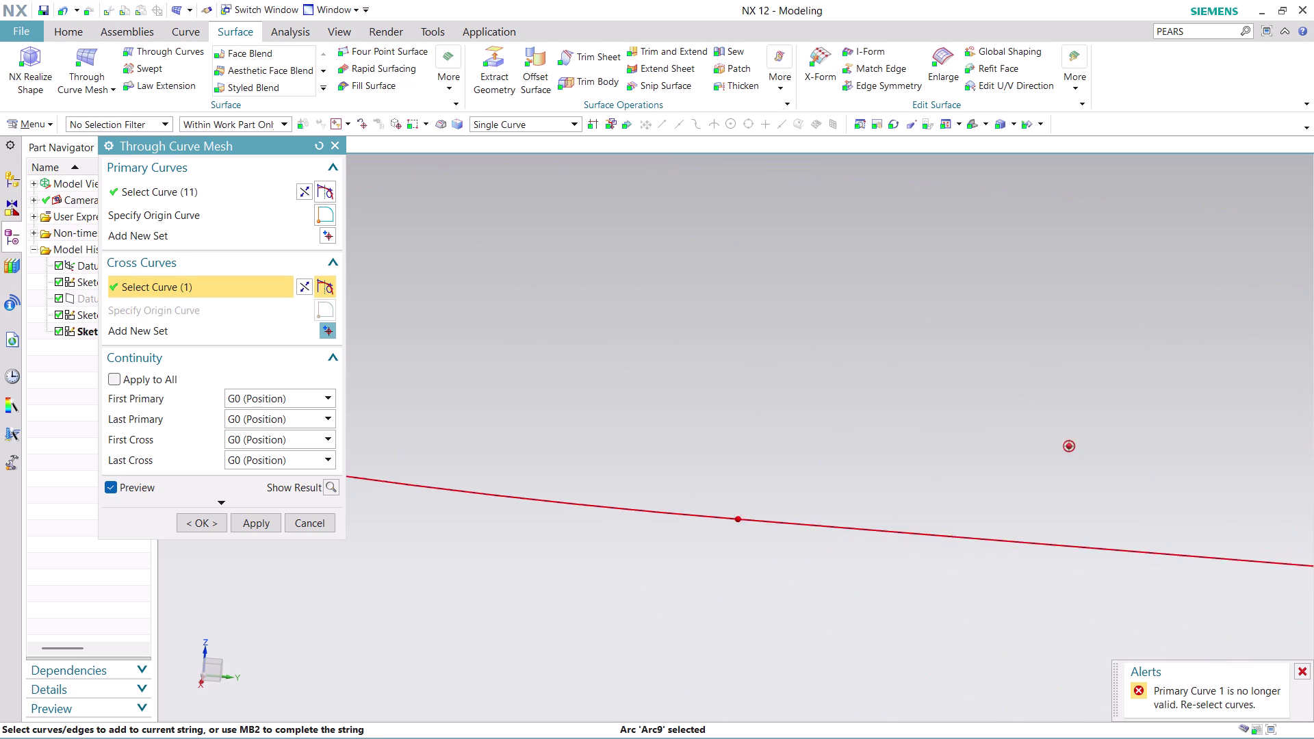
scroll(up, 3)
scroll(up, 3)
scroll(up, 3)
scroll(up, 3)
scroll(up, 3)
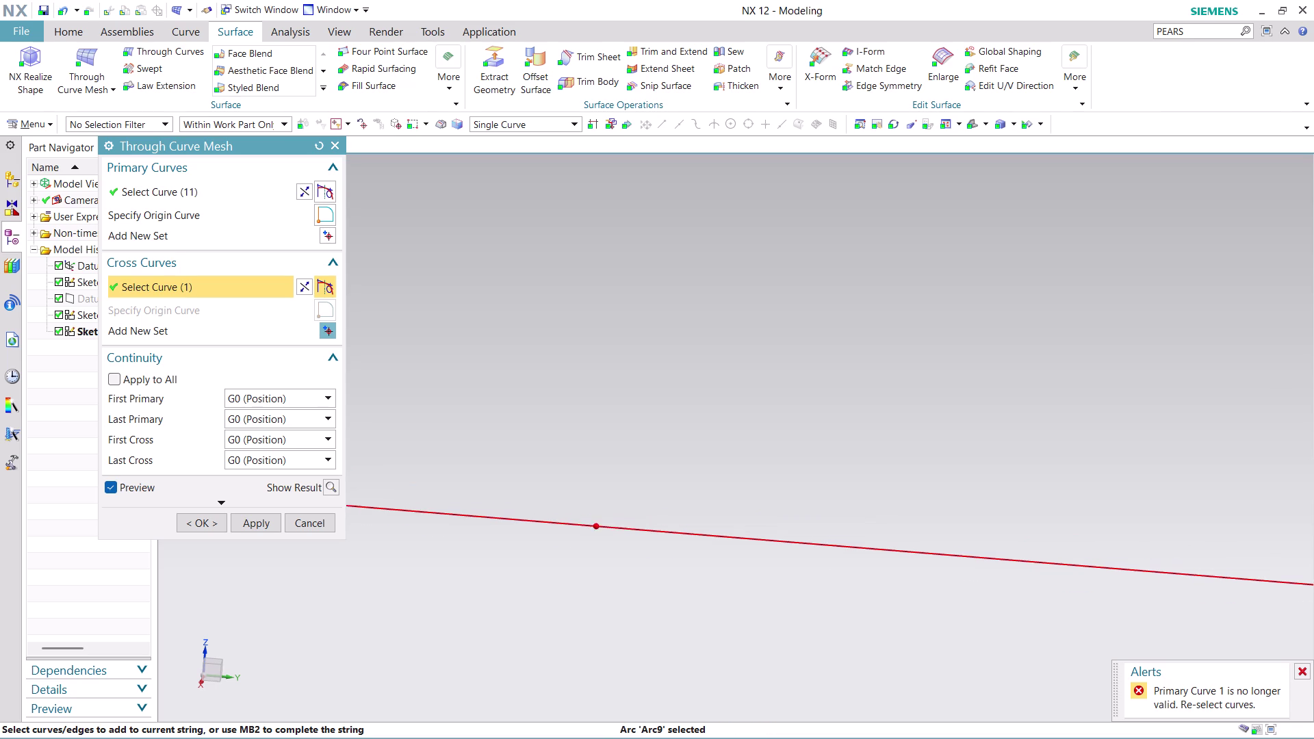
scroll(up, 3)
scroll(up, 3)
scroll(up, 3)
scroll(up, 3)
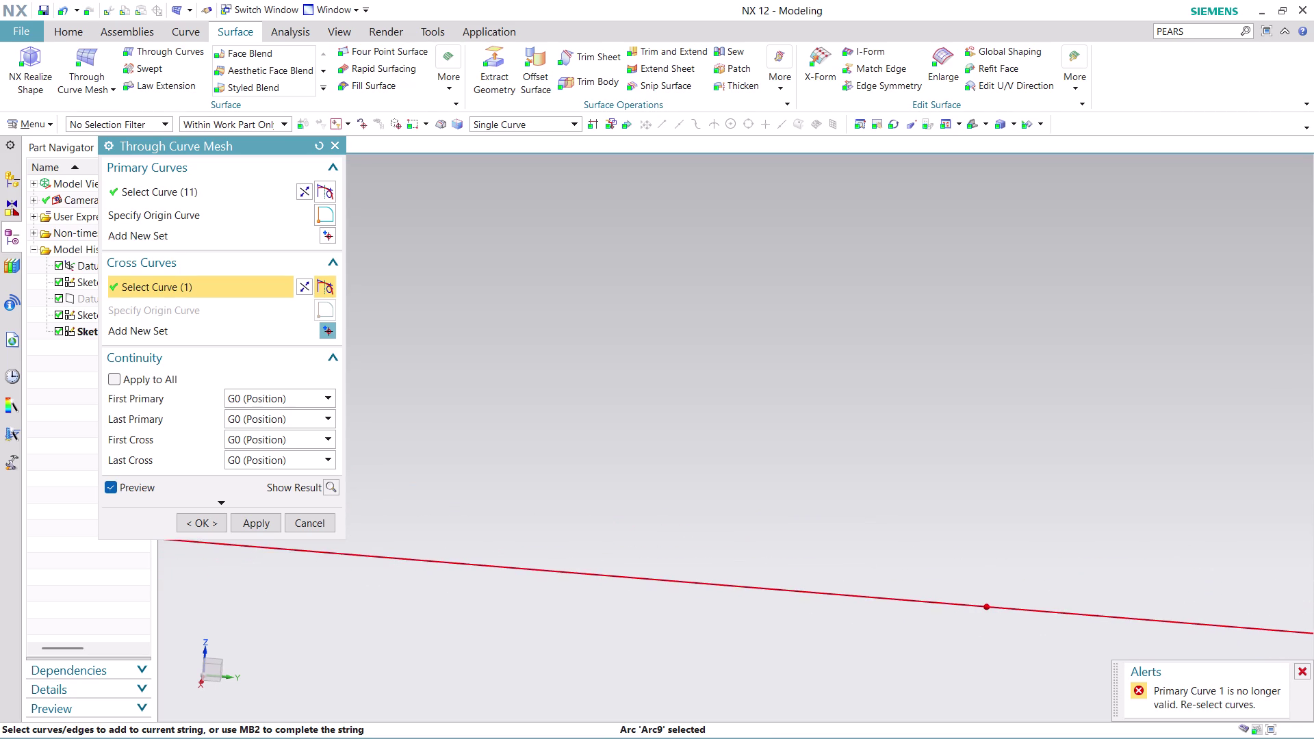
scroll(down, 3)
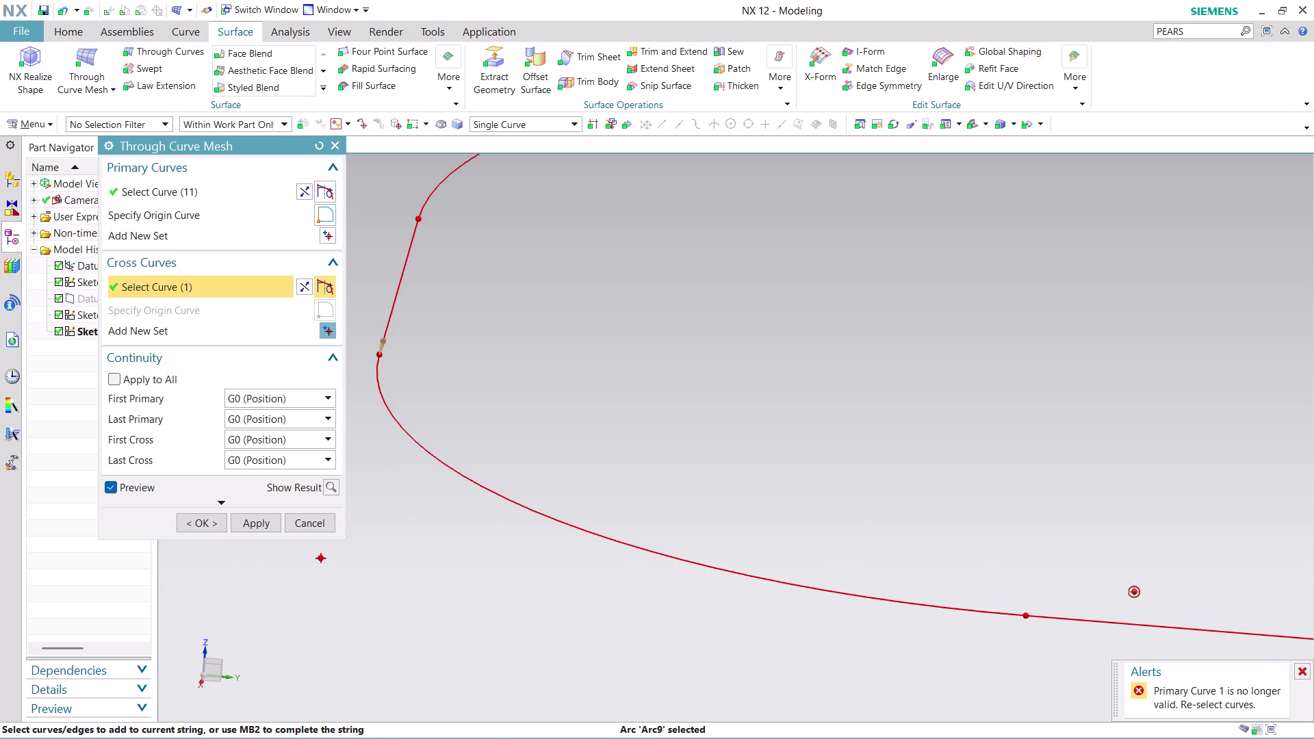
scroll(down, 3)
scroll(up, 3)
scroll(down, 3)
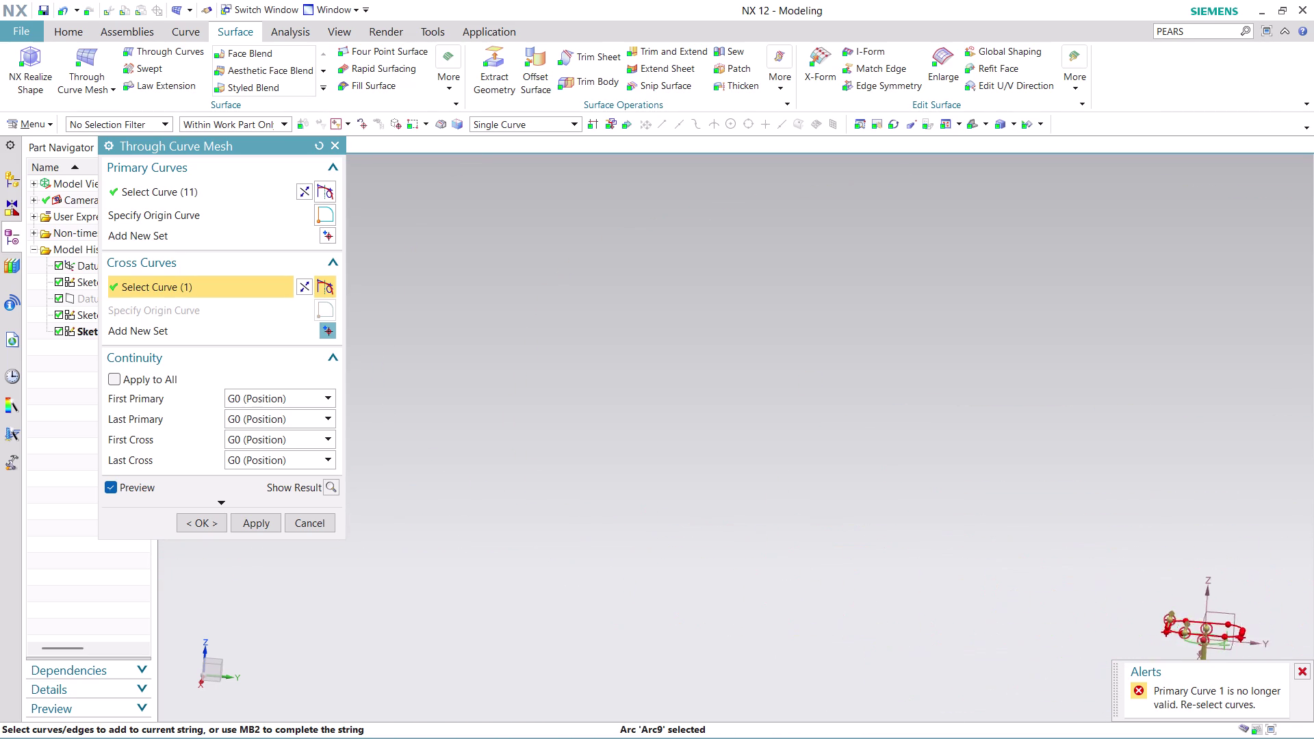
scroll(up, 3)
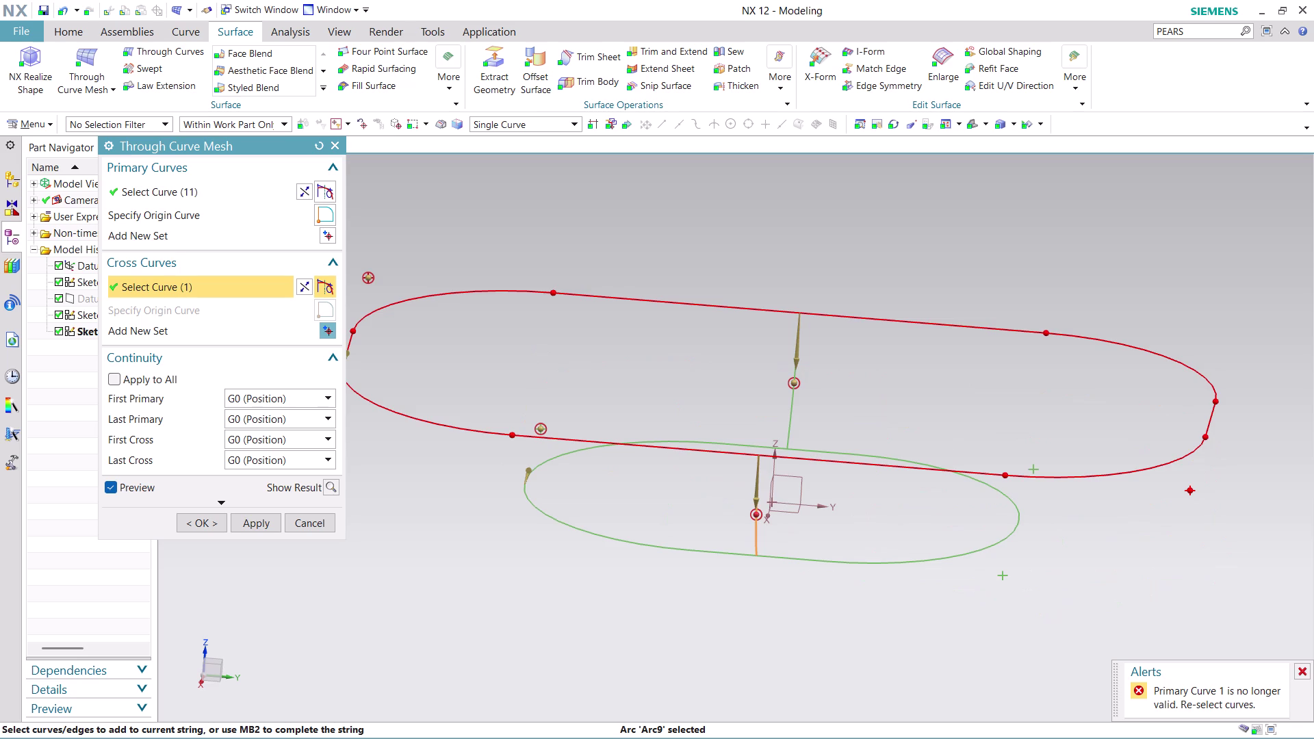
middle_drag(1039, 427, 1037, 491)
scroll(up, 3)
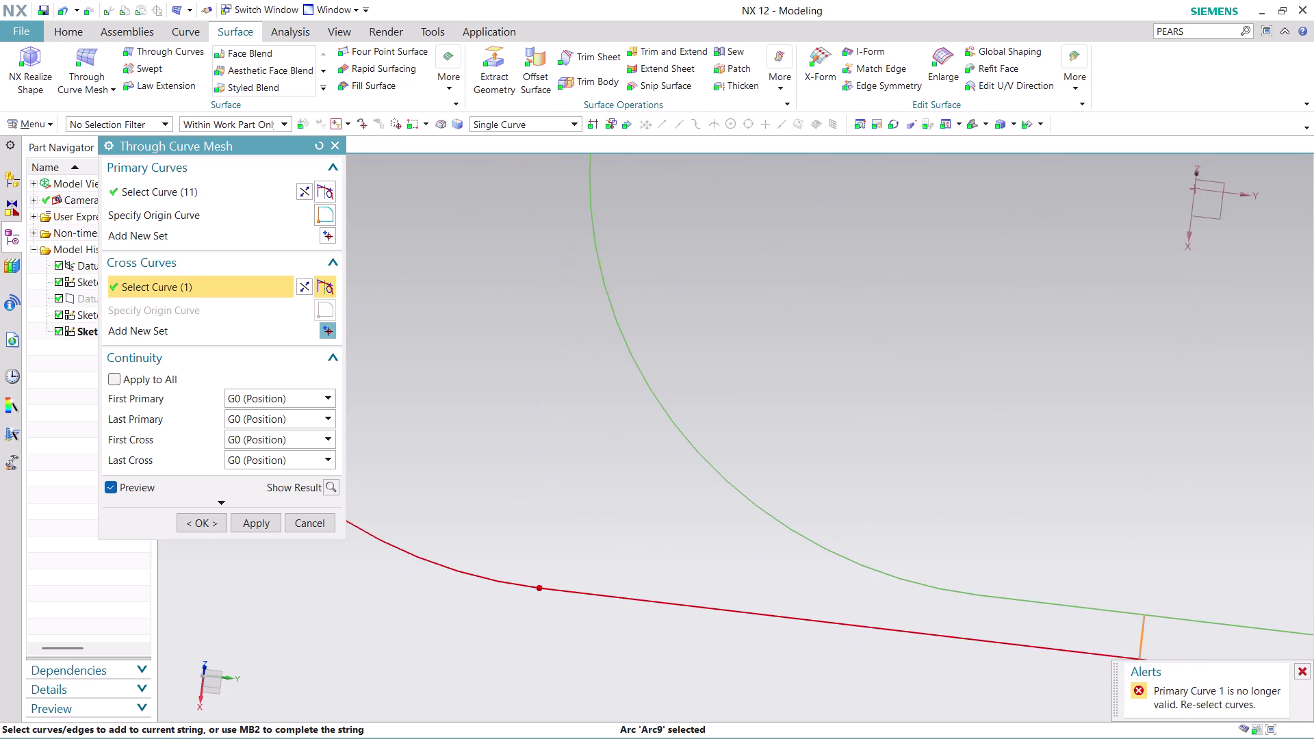
scroll(up, 3)
scroll(up, 3)
scroll(up, 3)
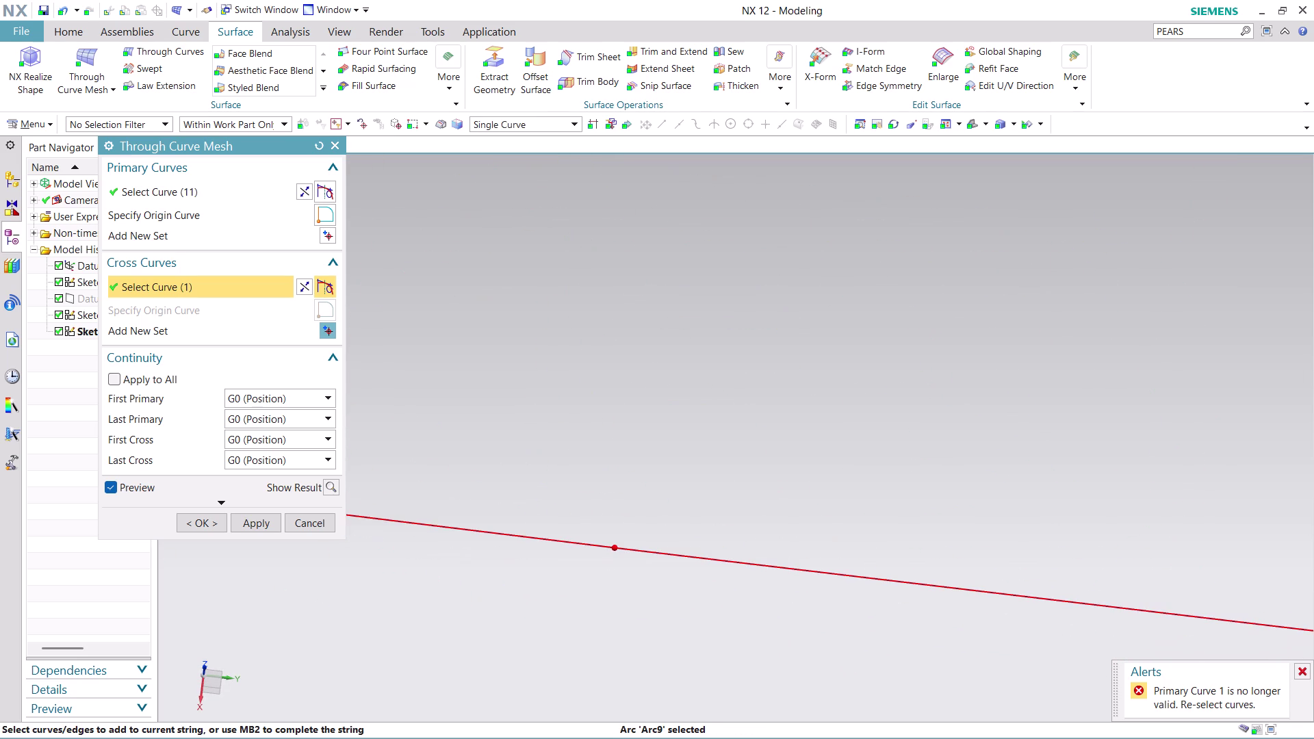
scroll(up, 3)
scroll(up, 3)
scroll(up, 3)
scroll(up, 3)
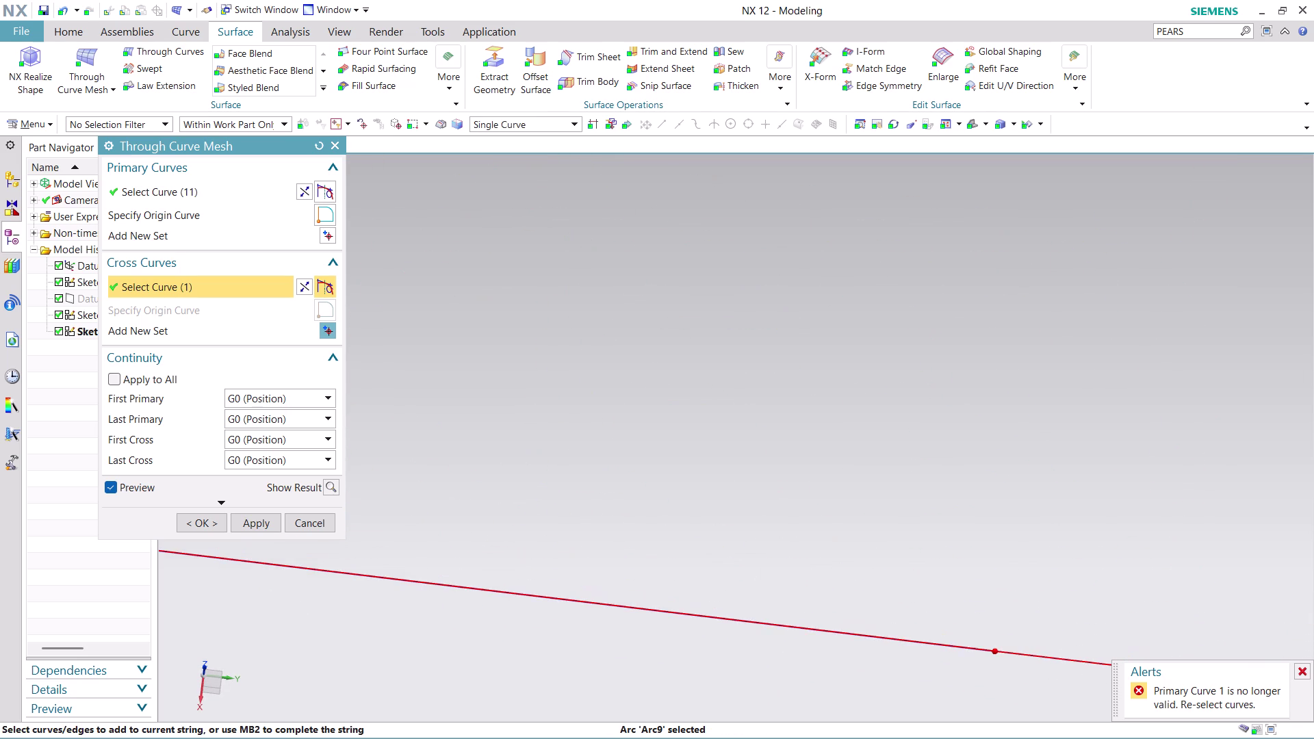
scroll(up, 3)
scroll(up, 3)
scroll(up, 3)
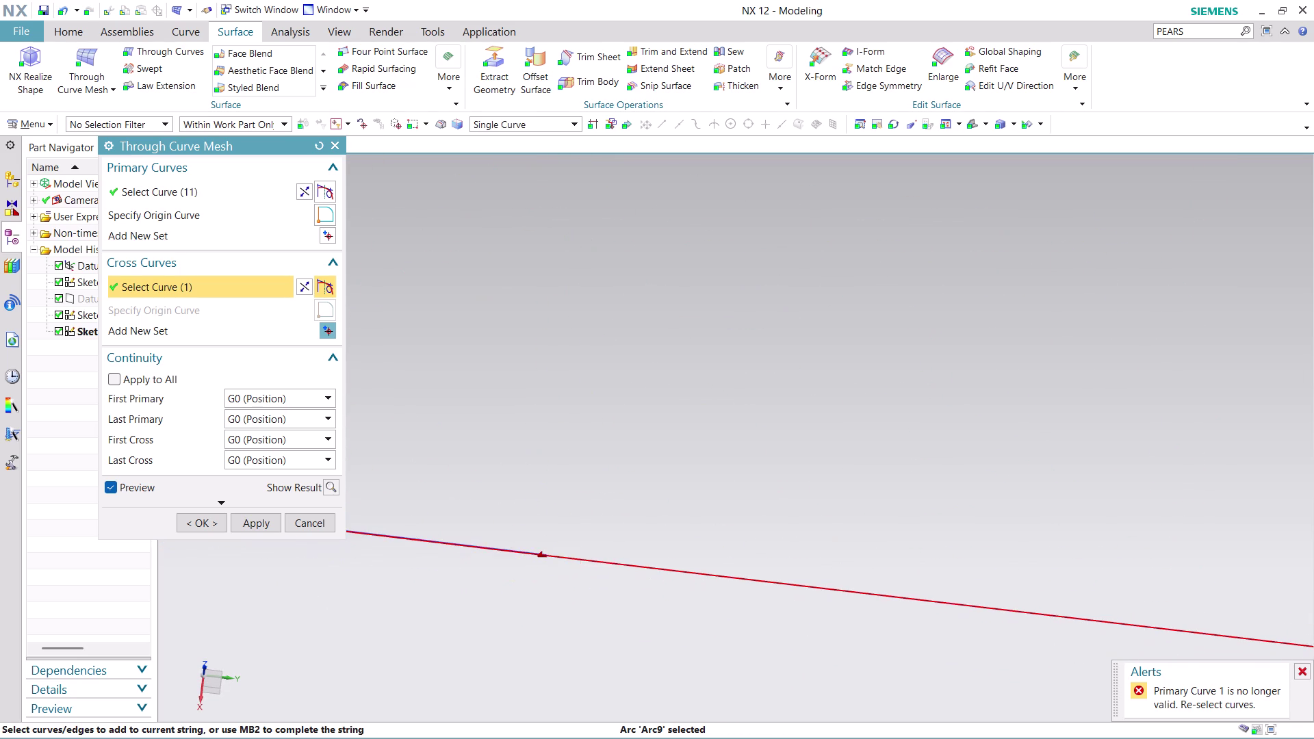
scroll(up, 3)
scroll(up, 3)
scroll(down, 3)
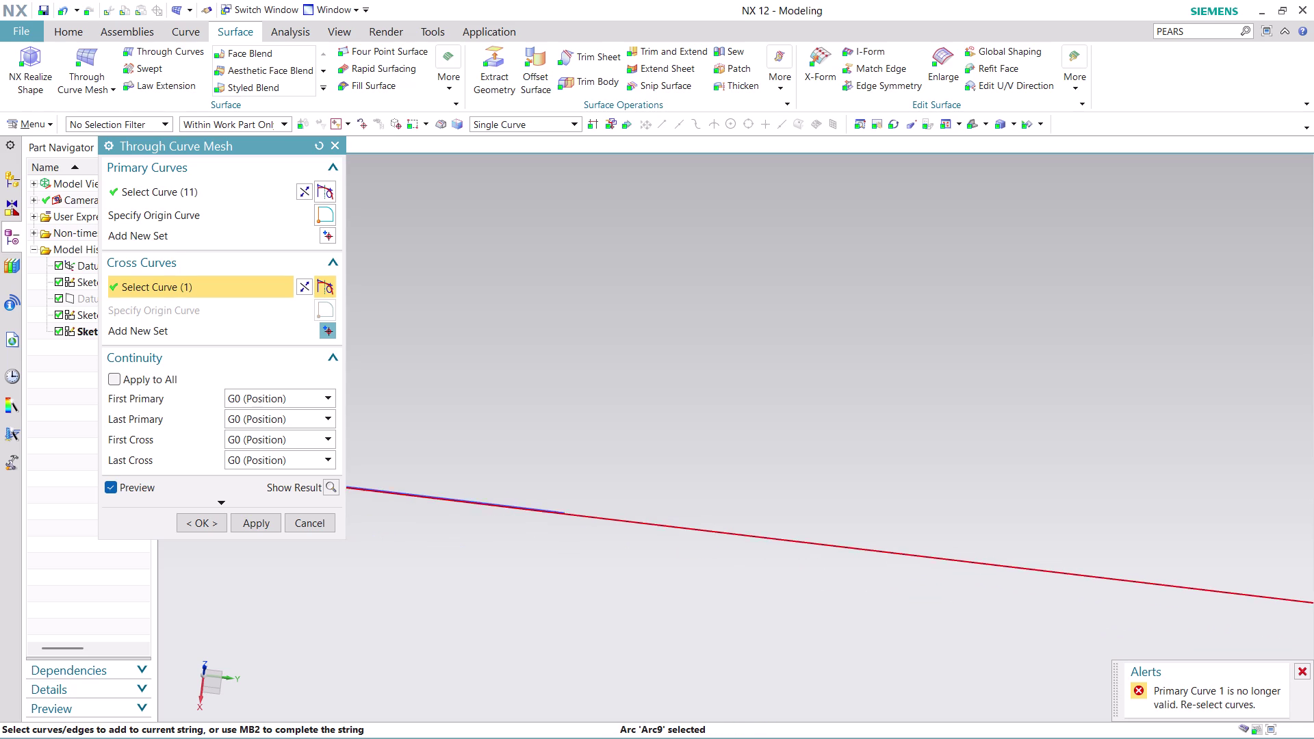
scroll(down, 3)
scroll(down, 3)
scroll(down, 3)
scroll(down, 3)
scroll(up, 3)
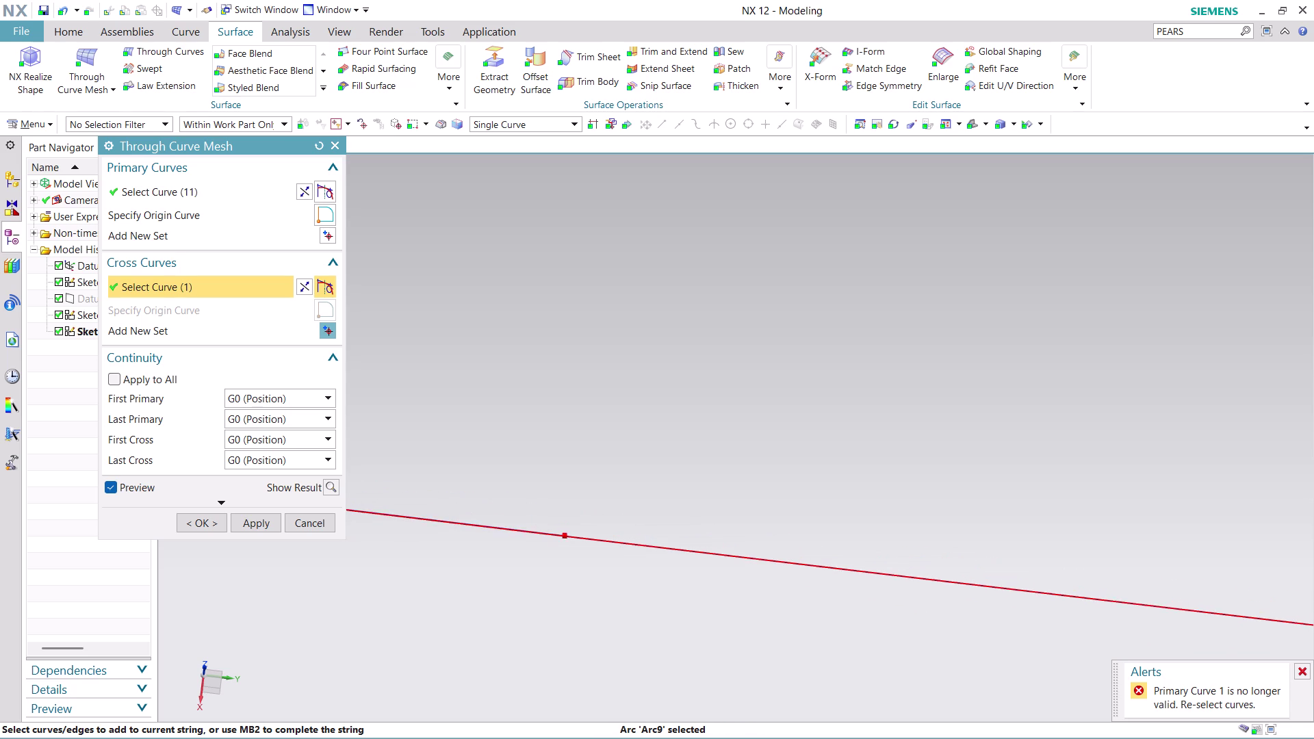
scroll(up, 3)
scroll(up, 3)
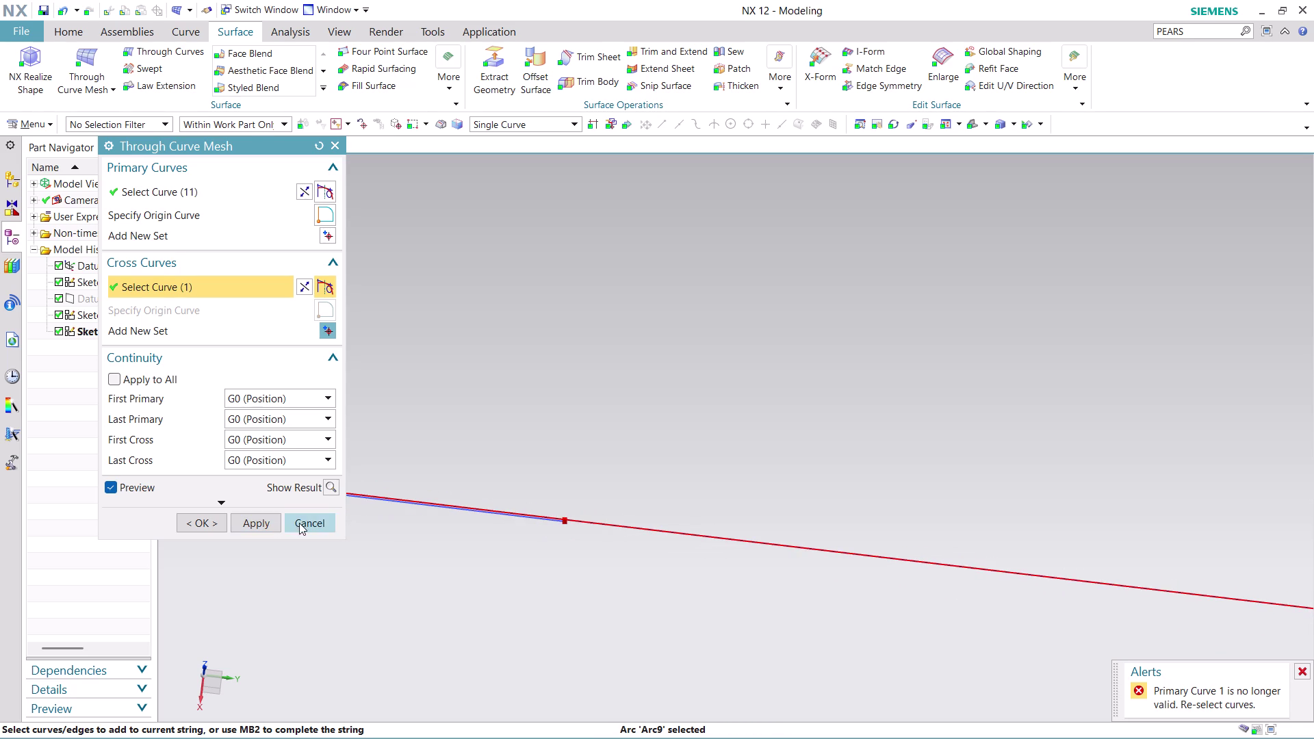
click(299, 523)
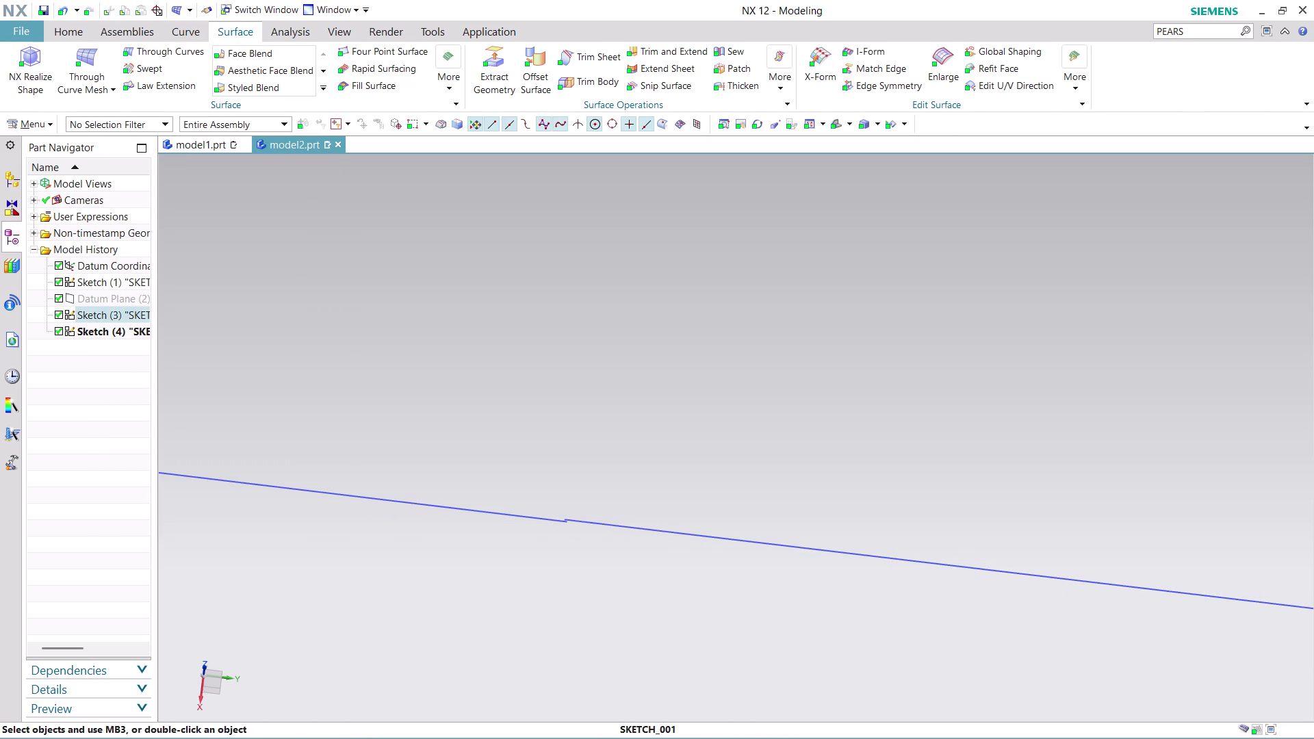
middle_click(628, 484)
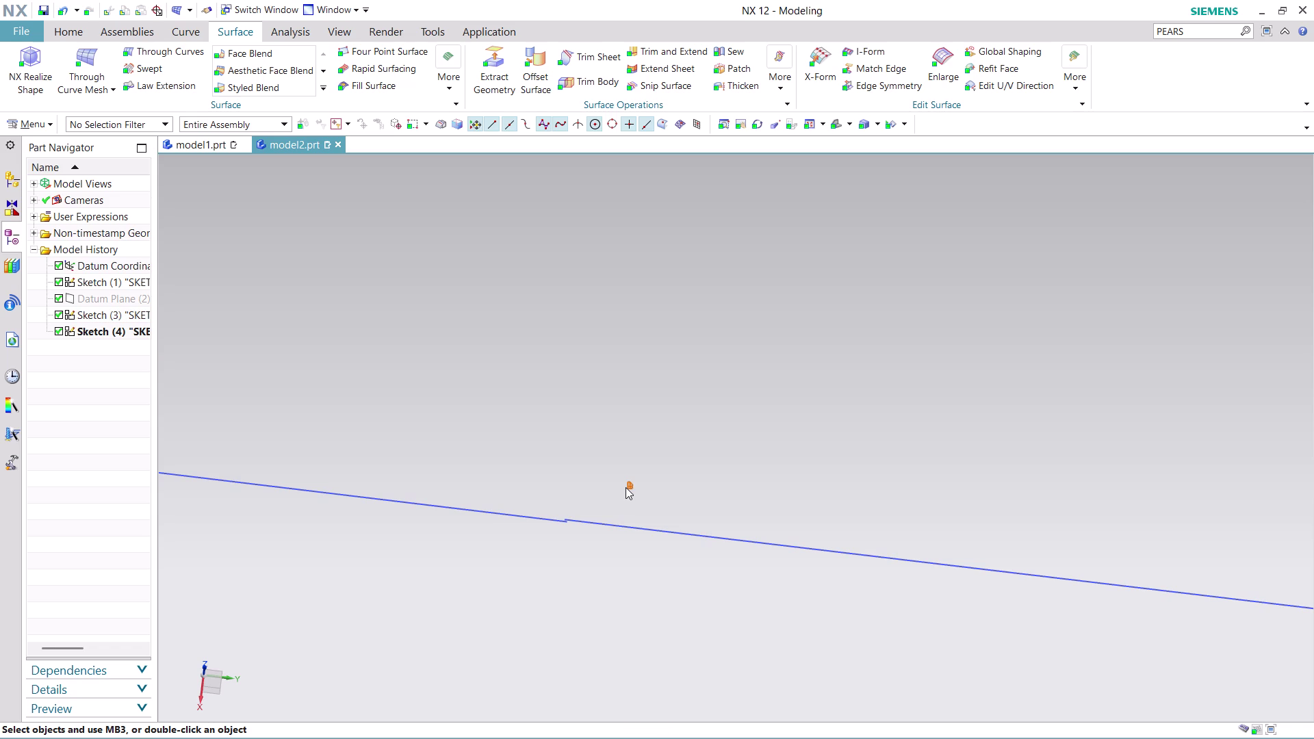
scroll(down, 3)
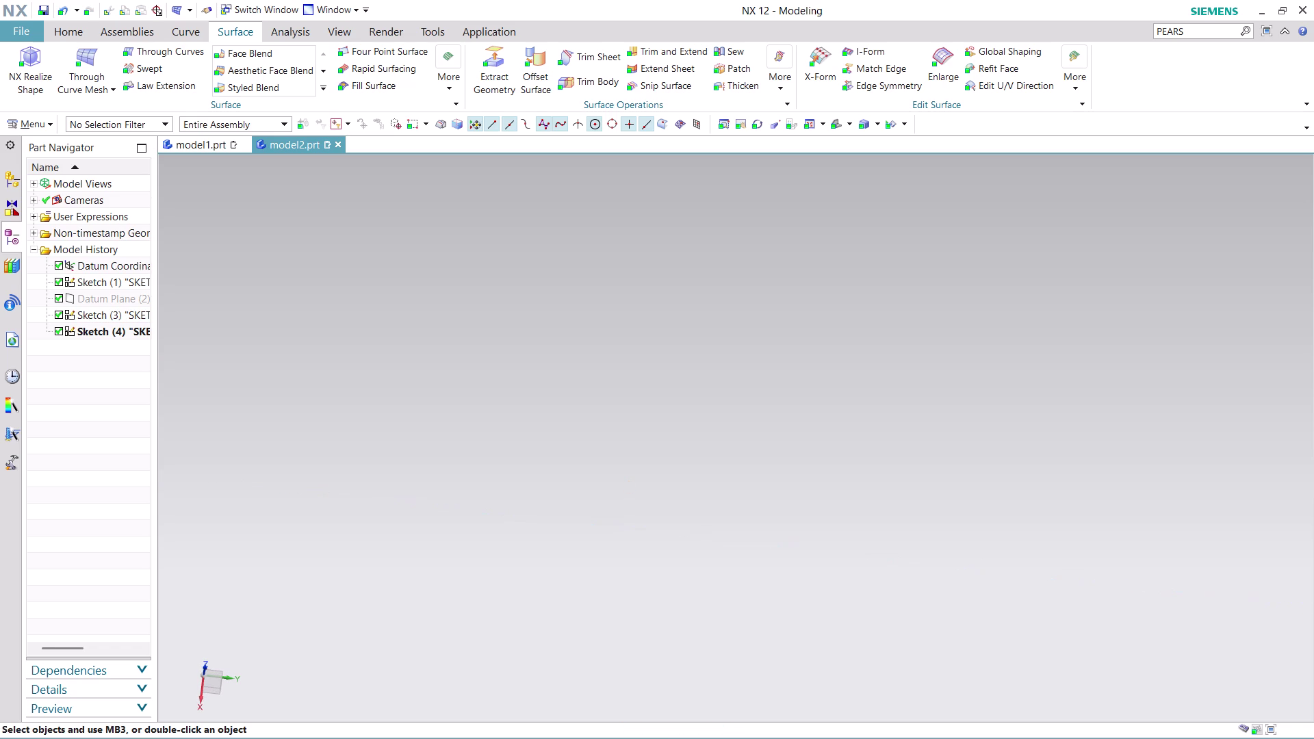
scroll(down, 3)
scroll(down, 3)
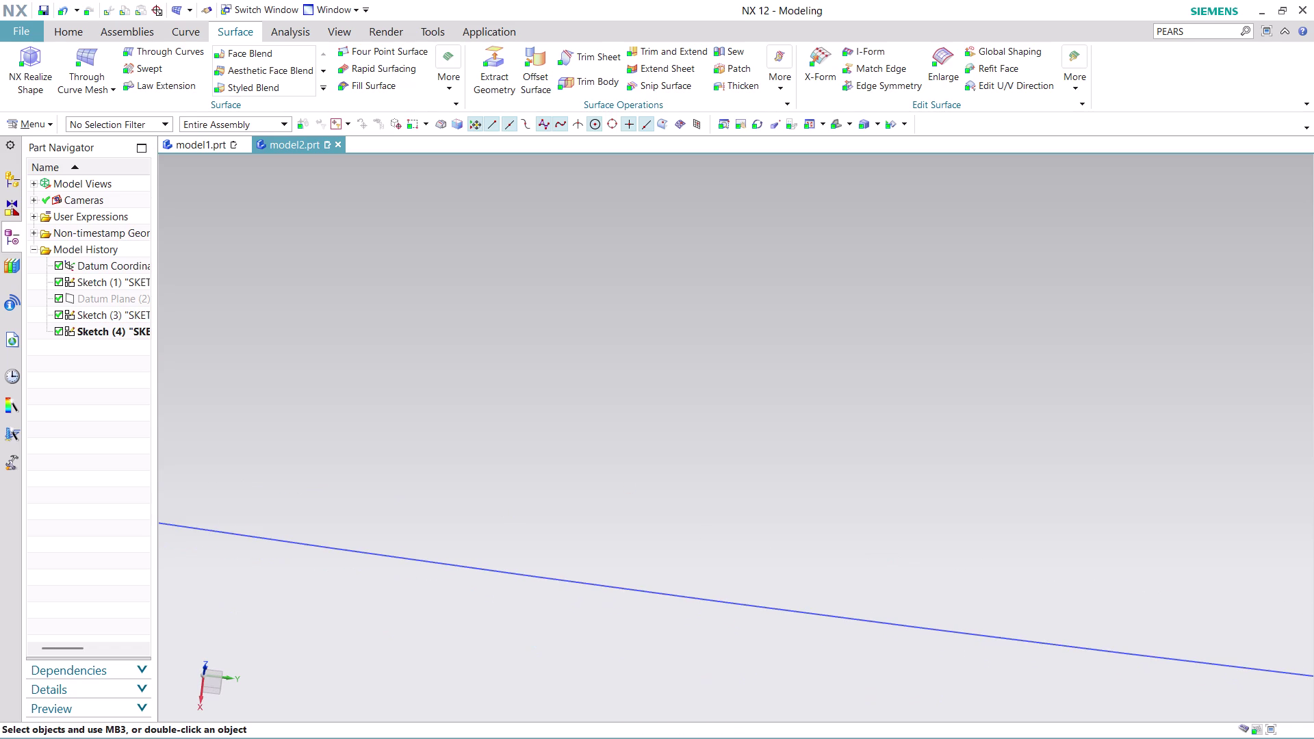
scroll(up, 3)
scroll(up, 3)
scroll(up, 3)
scroll(down, 3)
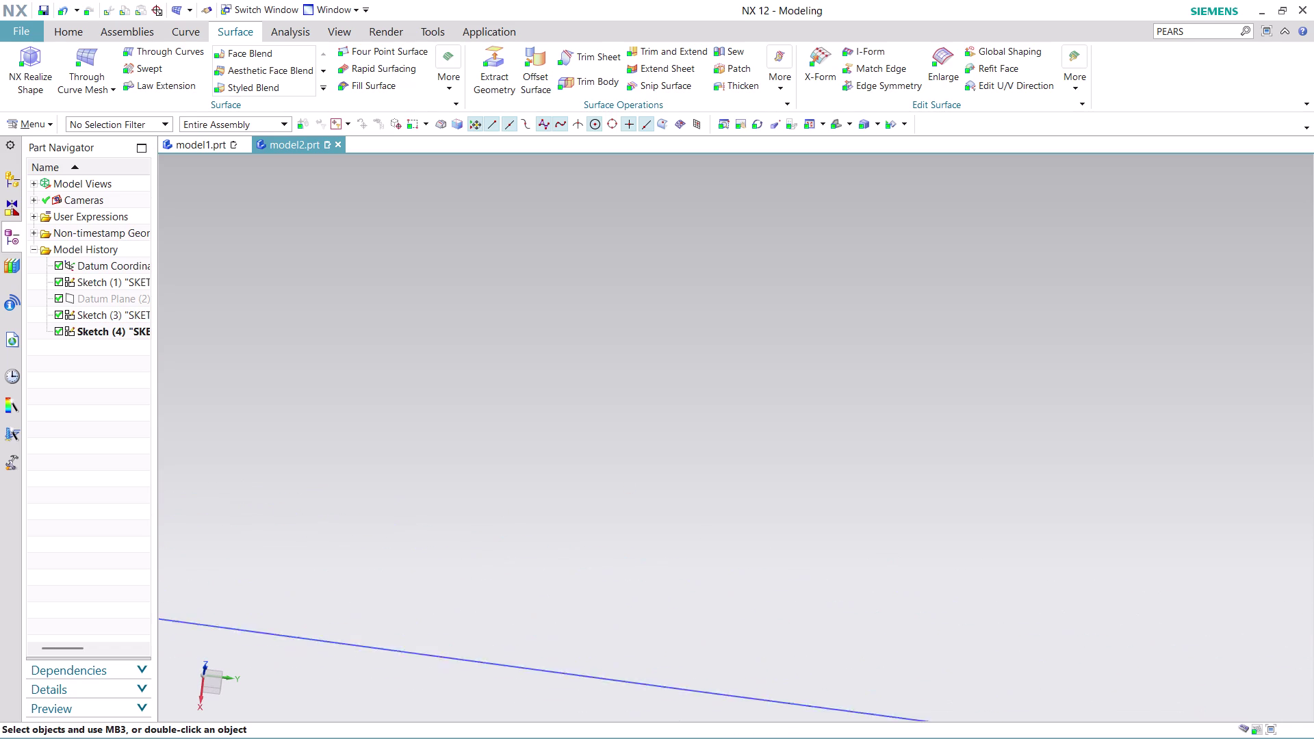
scroll(down, 3)
scroll(down, 3)
scroll(down, 3)
scroll(down, 3)
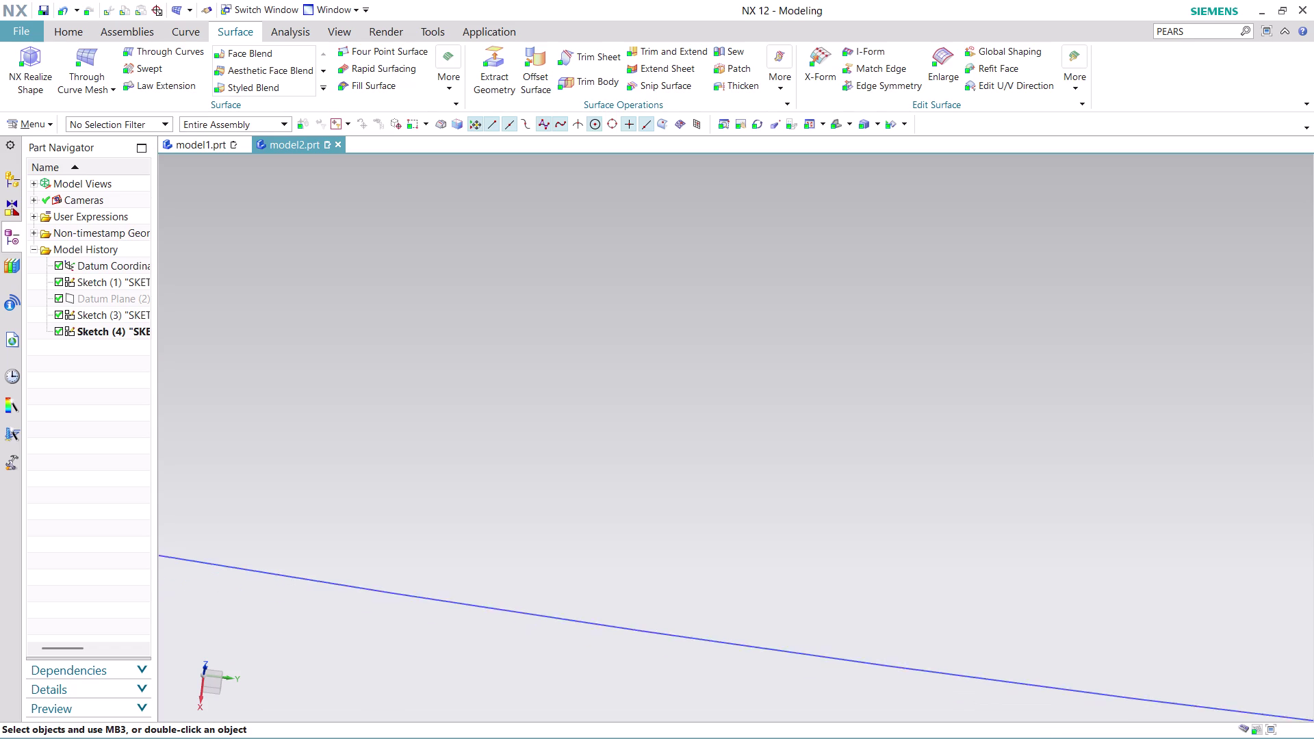
scroll(up, 3)
scroll(down, 3)
scroll(up, 3)
scroll(up, 3)
scroll(down, 3)
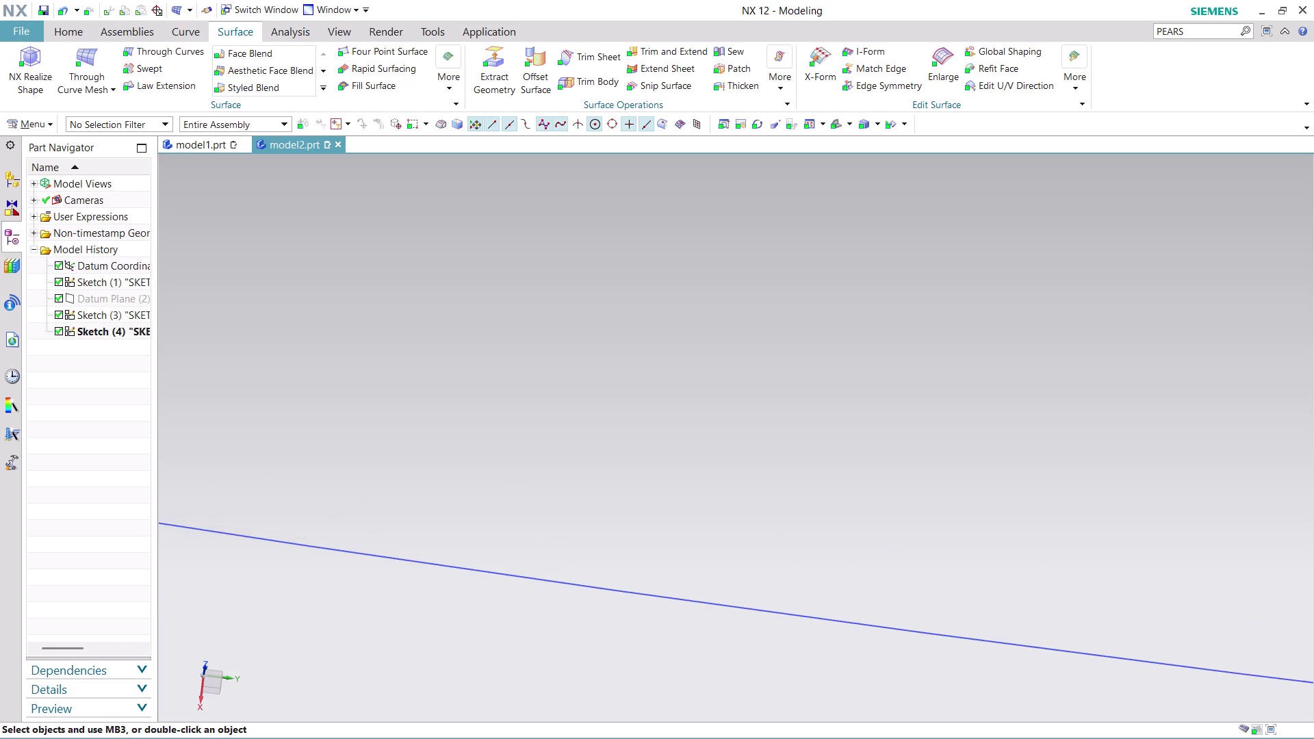
scroll(down, 3)
scroll(down, 3)
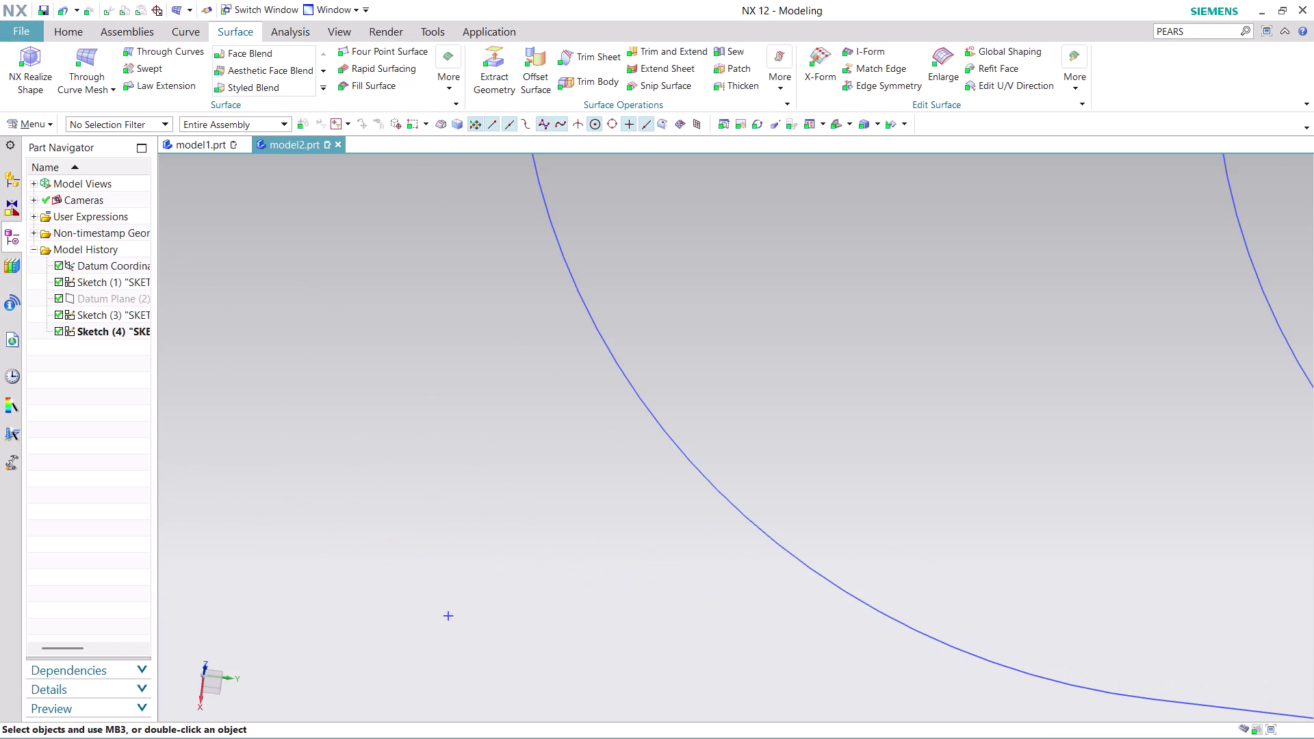
scroll(down, 3)
scroll(up, 3)
scroll(up, 3)
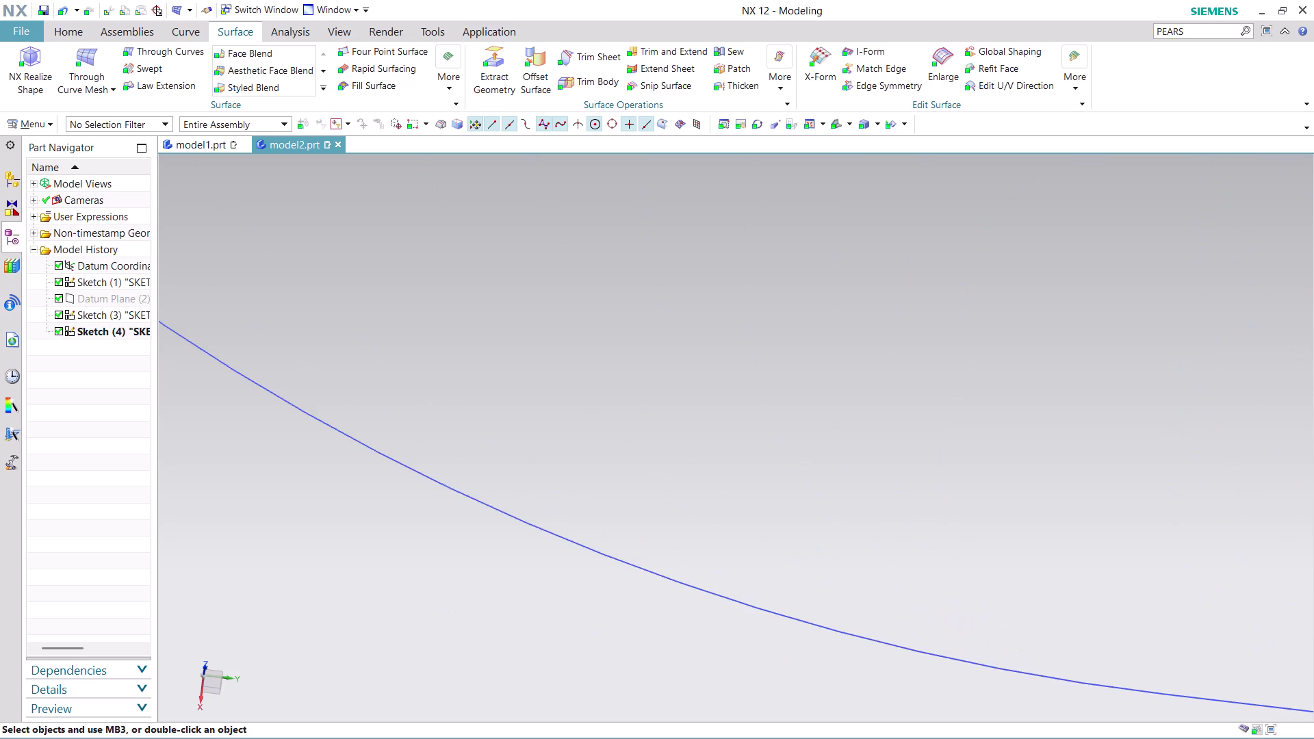
scroll(up, 3)
scroll(up, 3)
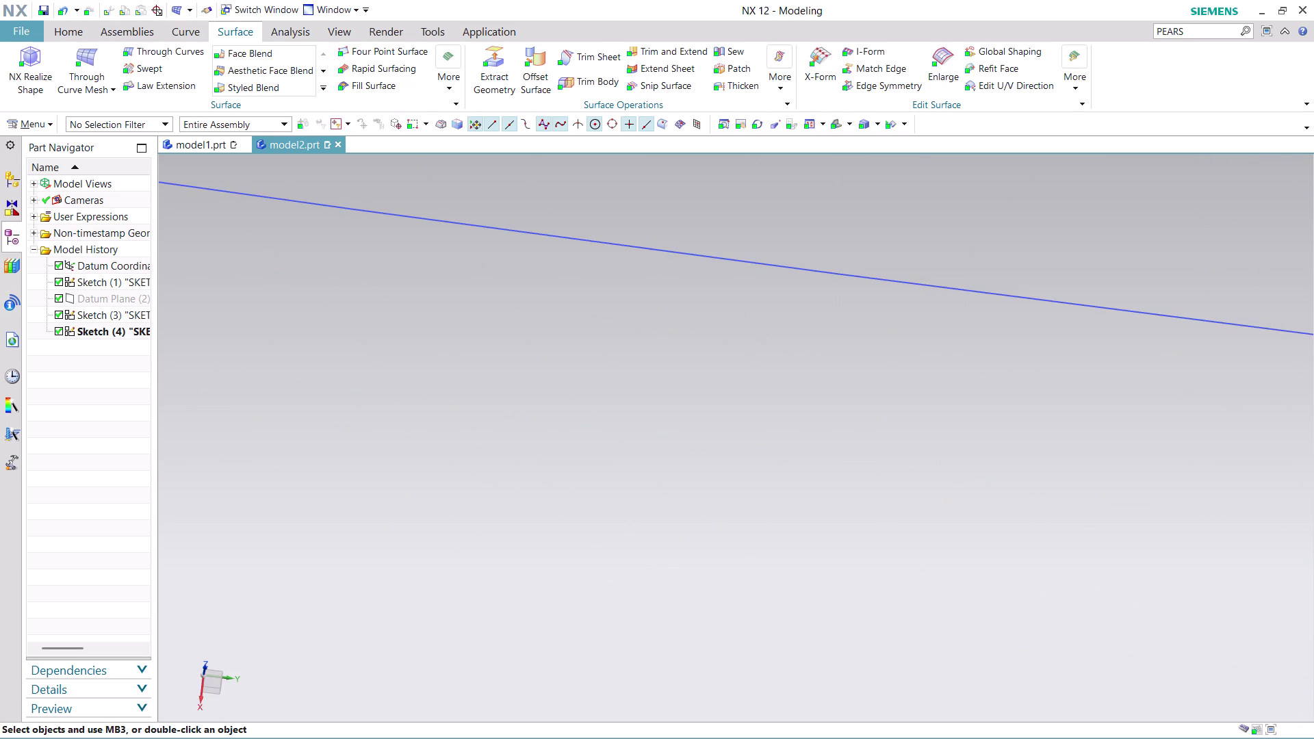
scroll(up, 3)
scroll(up, 3)
scroll(up, 3)
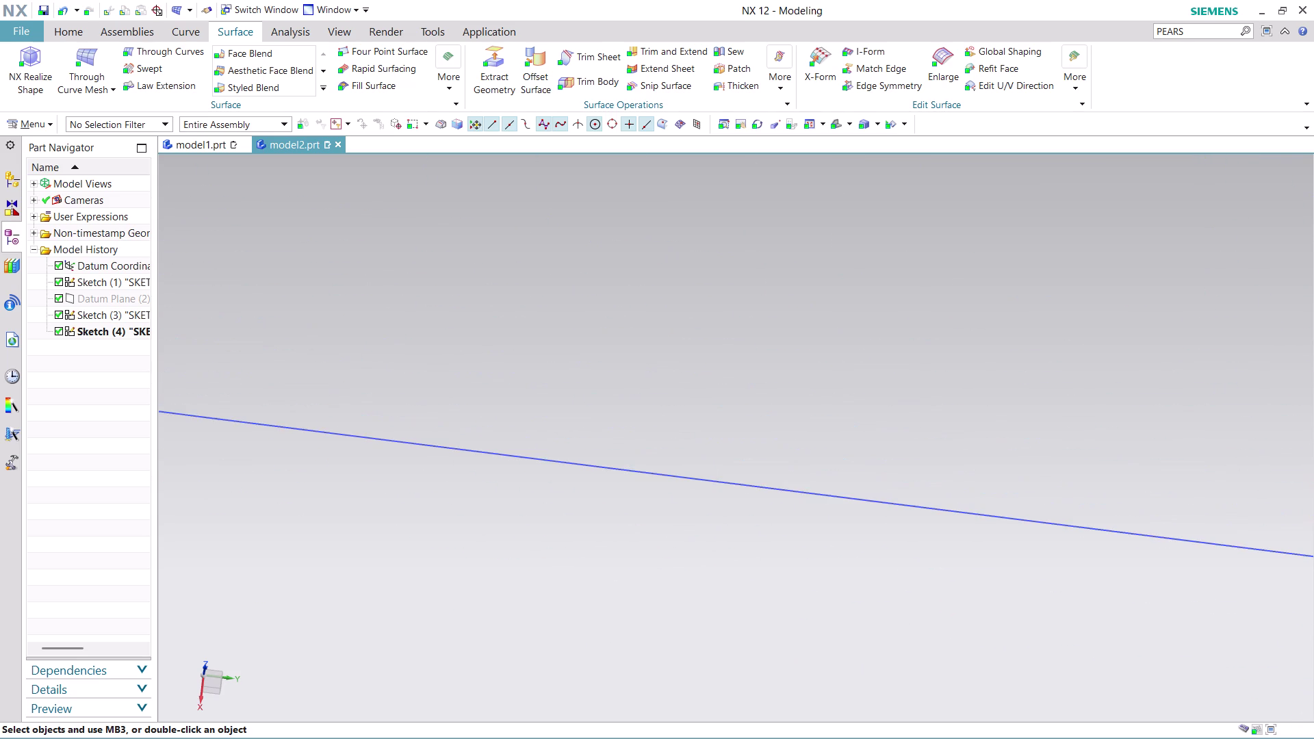
scroll(up, 3)
scroll(up, 3)
scroll(down, 3)
scroll(up, 3)
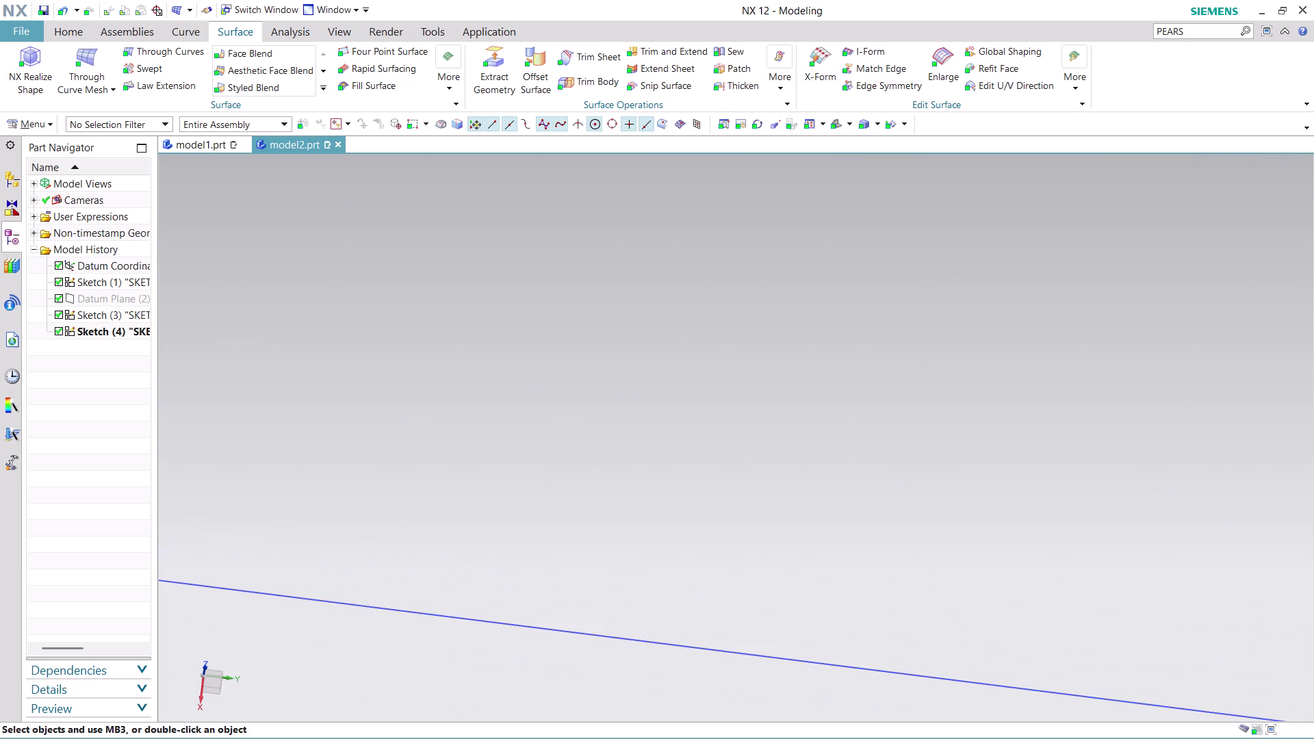
scroll(up, 3)
scroll(down, 3)
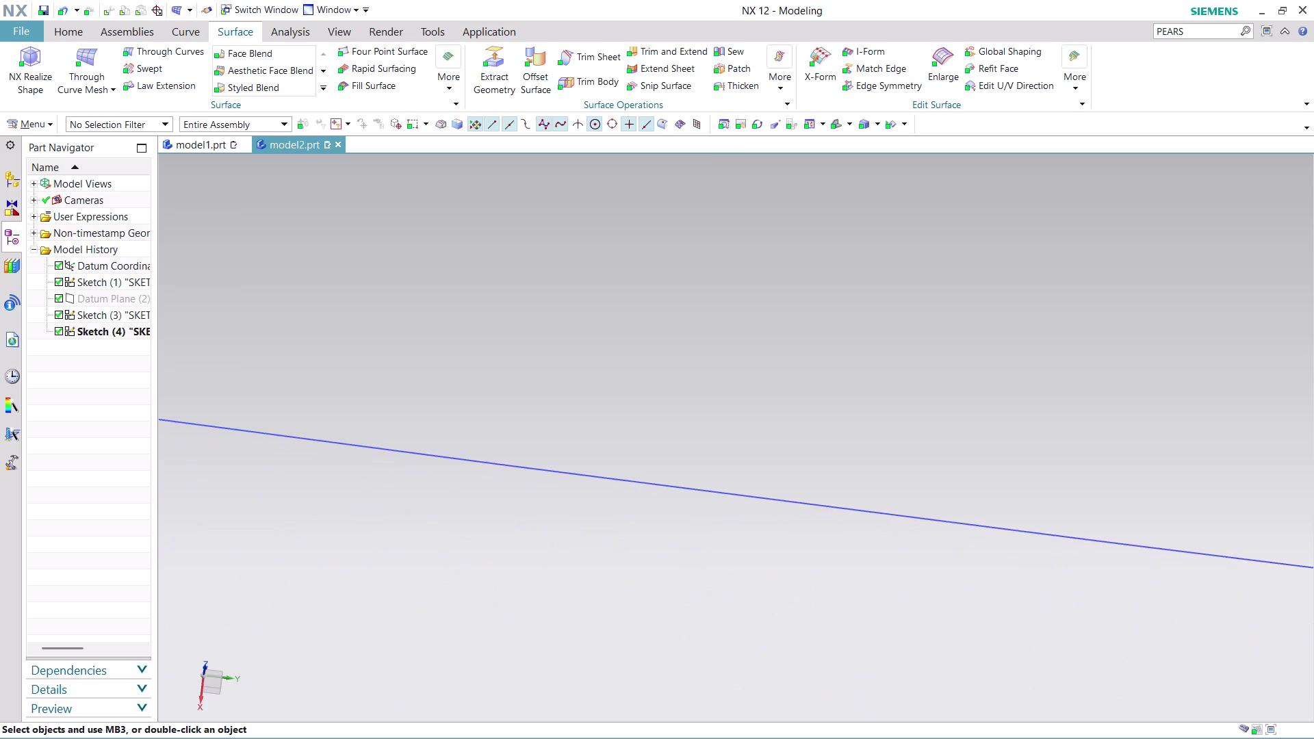
scroll(down, 3)
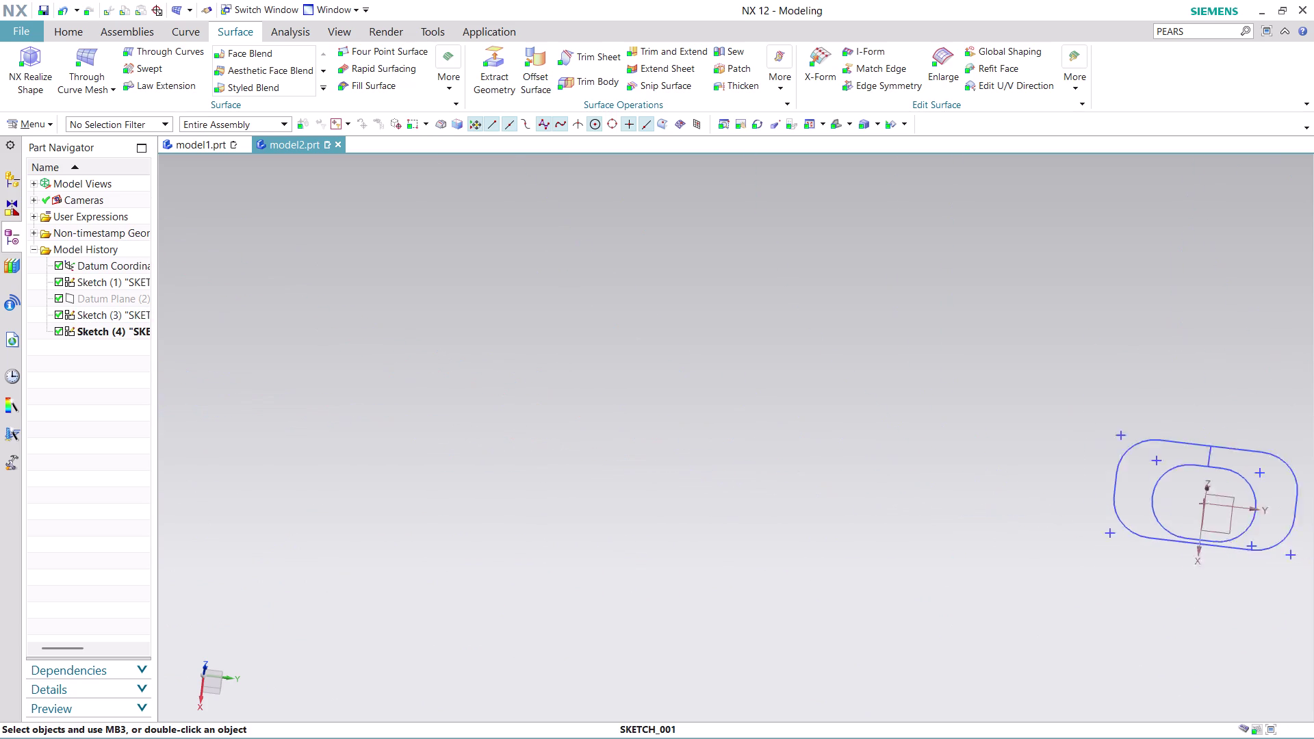
scroll(down, 3)
scroll(up, 3)
scroll(up, 3)
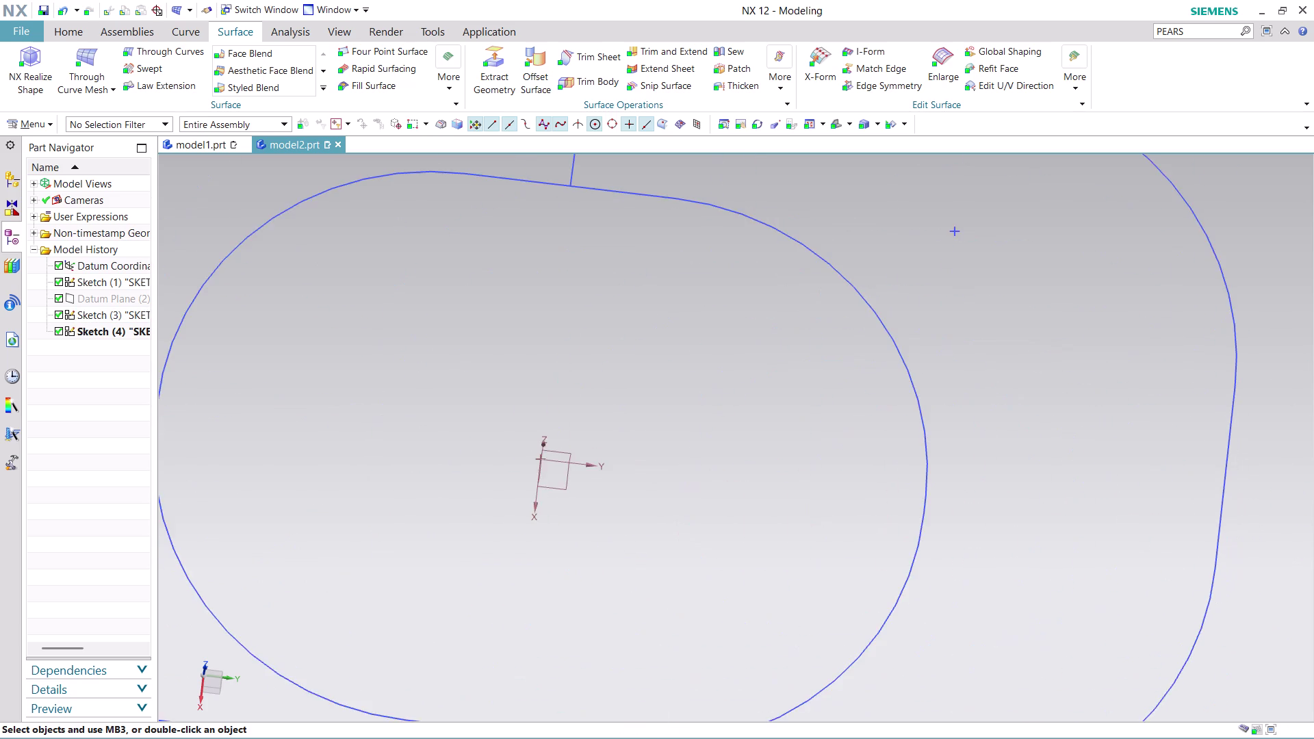
scroll(down, 3)
middle_drag(1250, 622, 1042, 603)
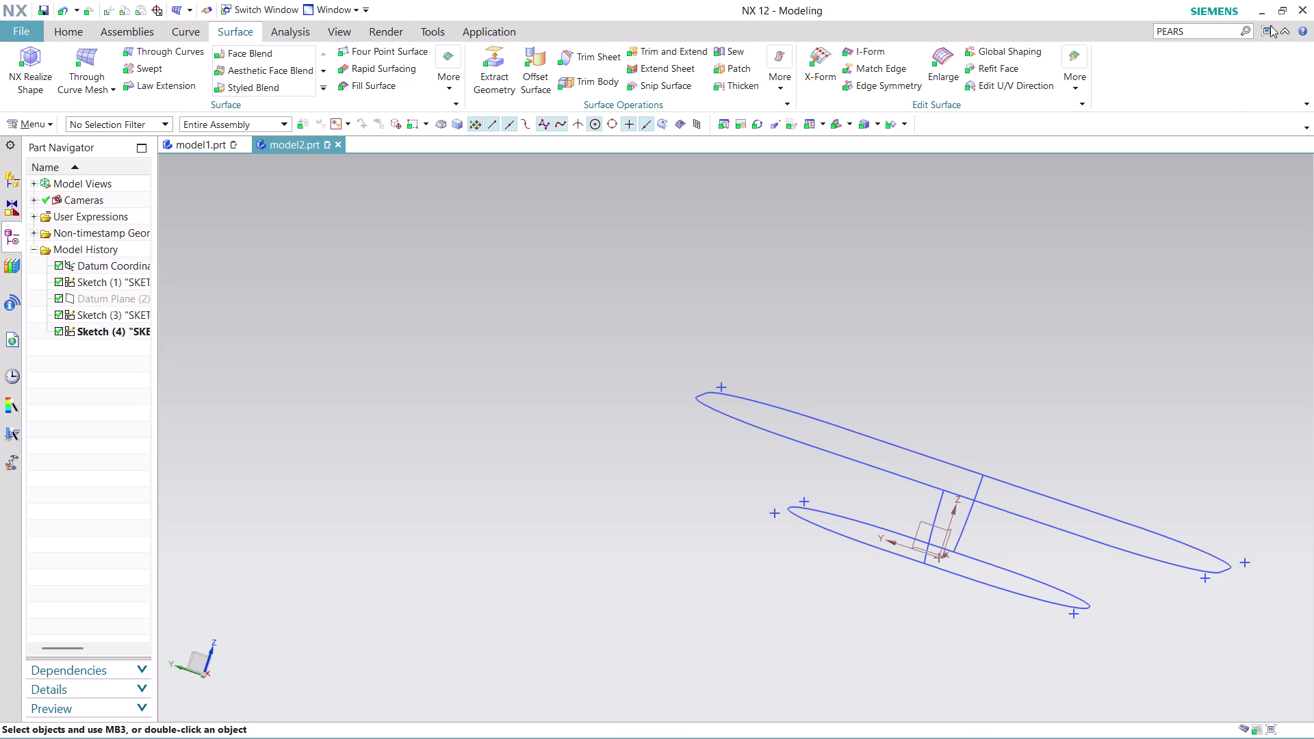